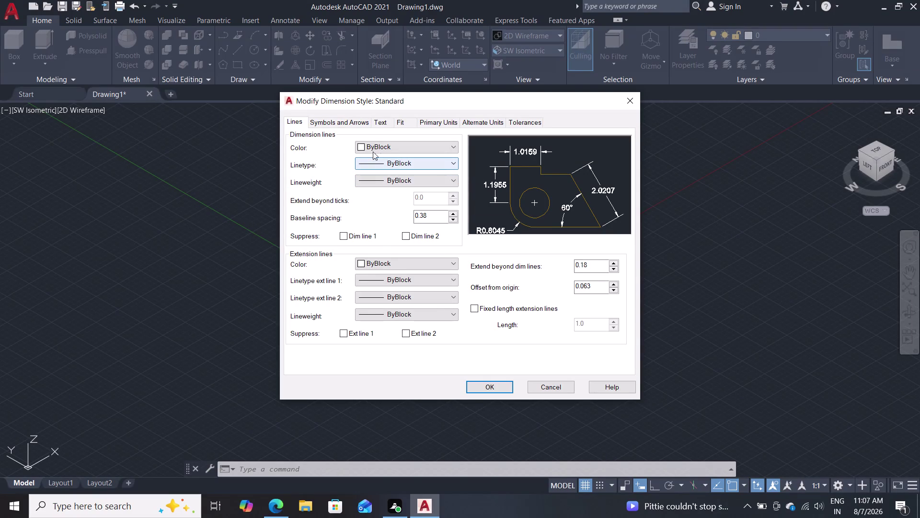
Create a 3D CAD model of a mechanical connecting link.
Suppress both extension lines and set the arrow size to 3.0.
click(346, 331)
click(408, 333)
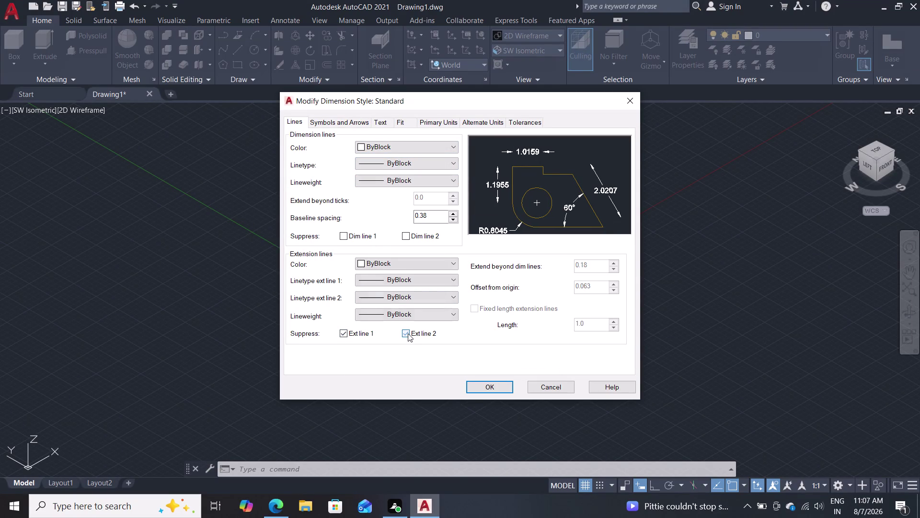
click(351, 126)
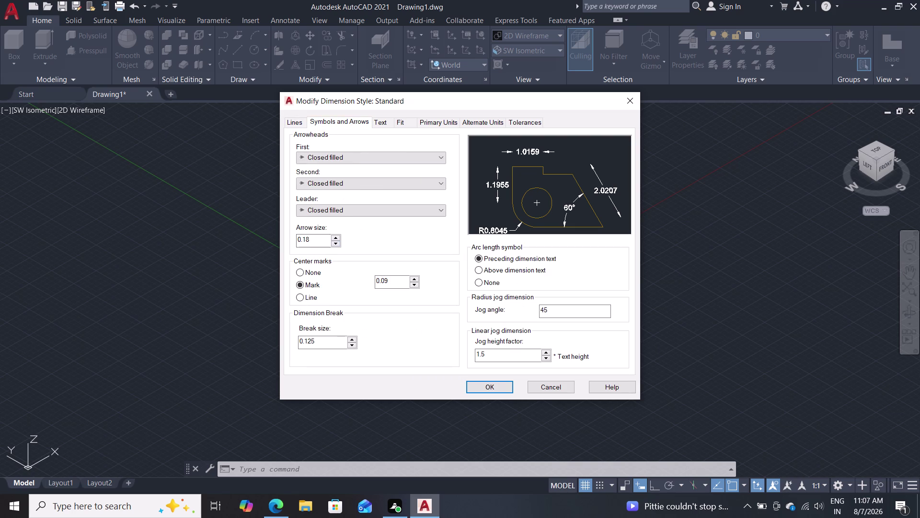
drag(319, 239, 261, 249)
click(260, 248)
key(3)
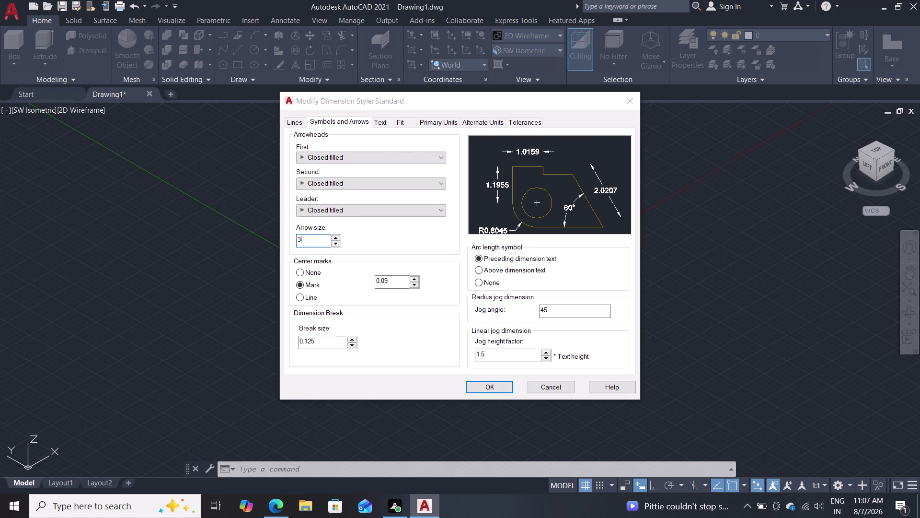
key(Return)
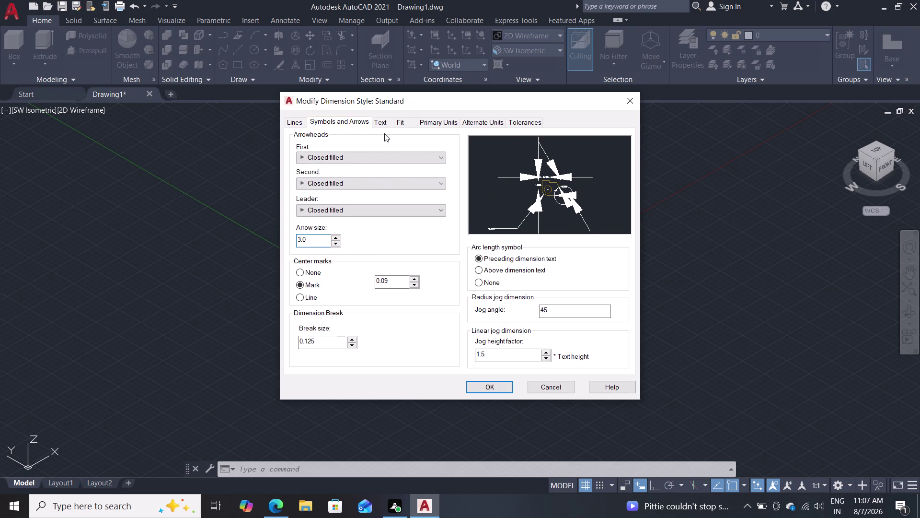
Set the dimension text height to 3.0.
click(388, 126)
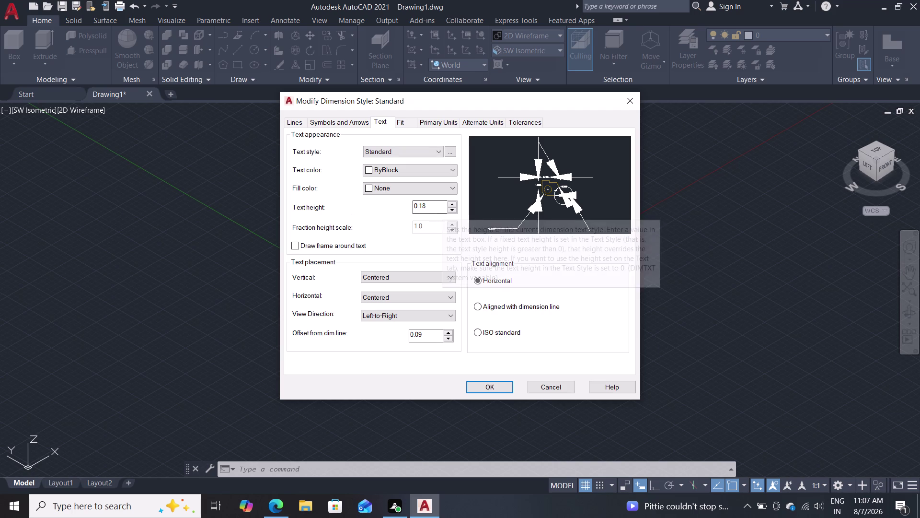
drag(443, 207, 317, 204)
key(3)
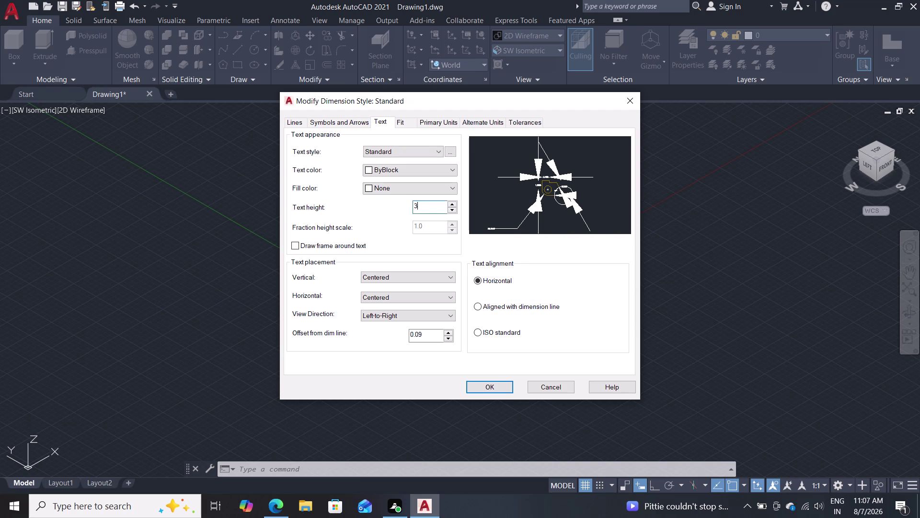
key(Return)
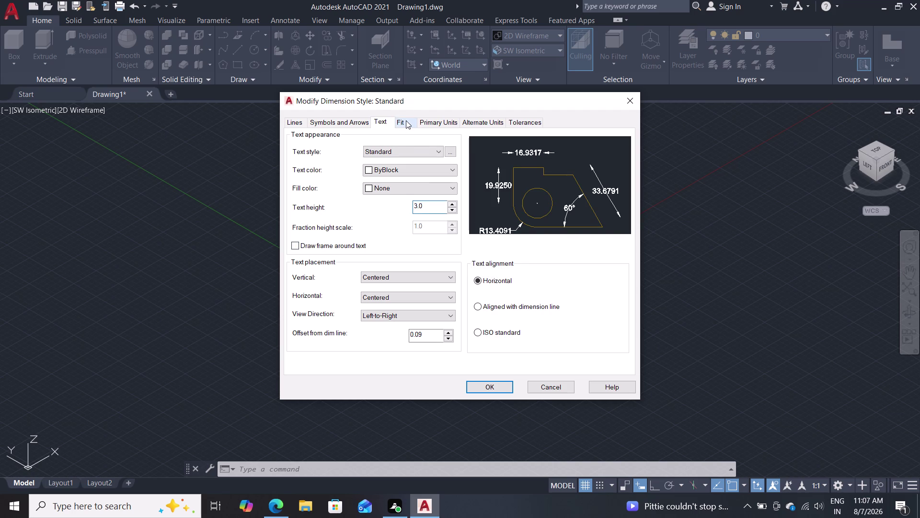
Suppress trailing zeros in linear dimensions, accept the style changes and close the manager.
double_click(406, 120)
click(449, 124)
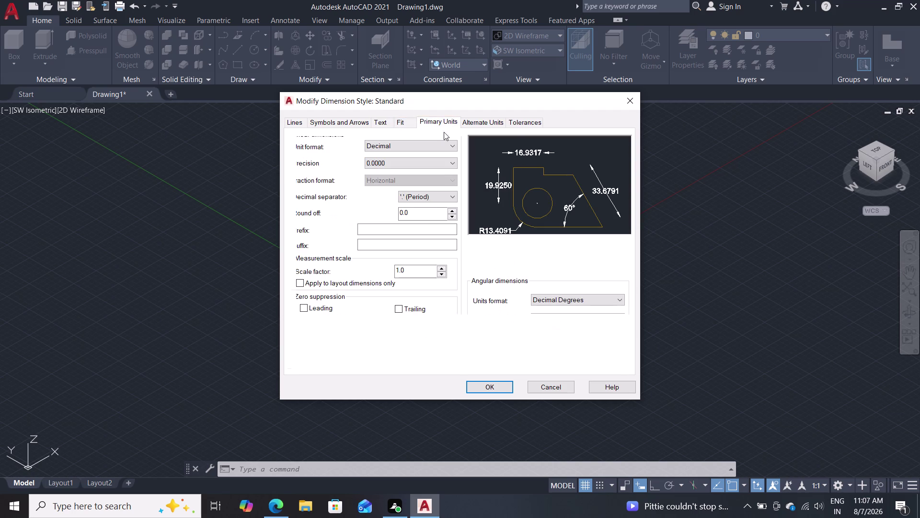
click(401, 305)
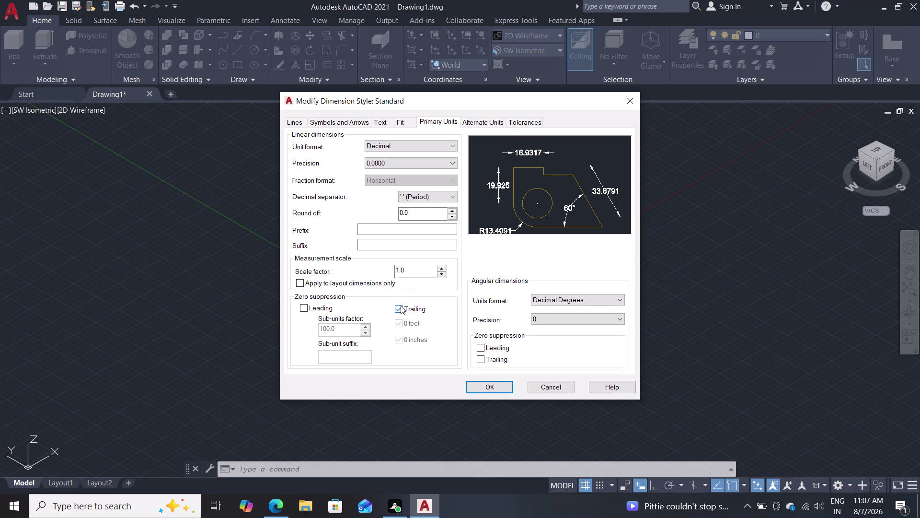
double_click(498, 383)
click(597, 191)
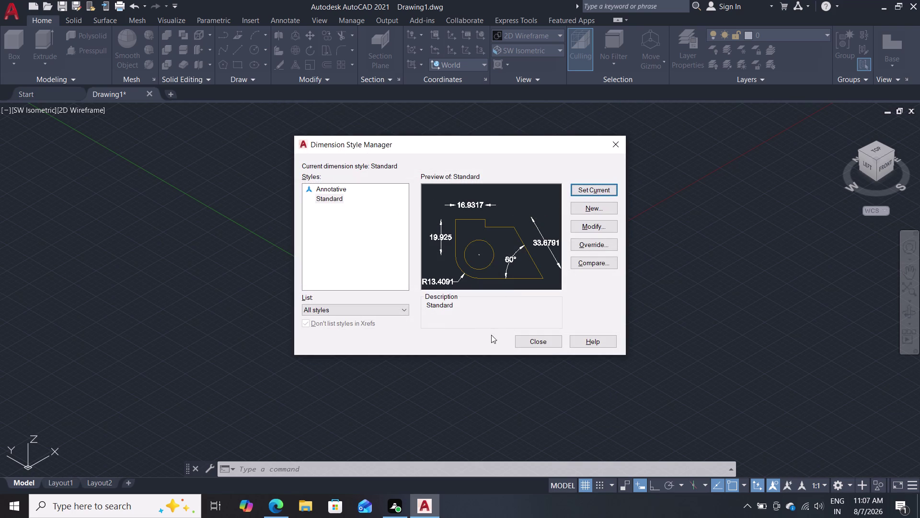
click(531, 343)
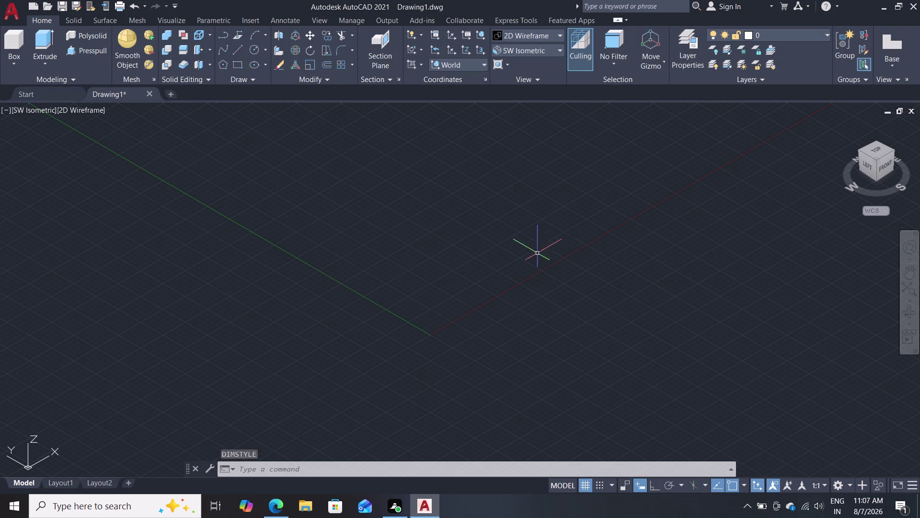
Start a circle, cancel it after picking a centre, and open the preset views list.
scroll(down, 3)
scroll(up, 3)
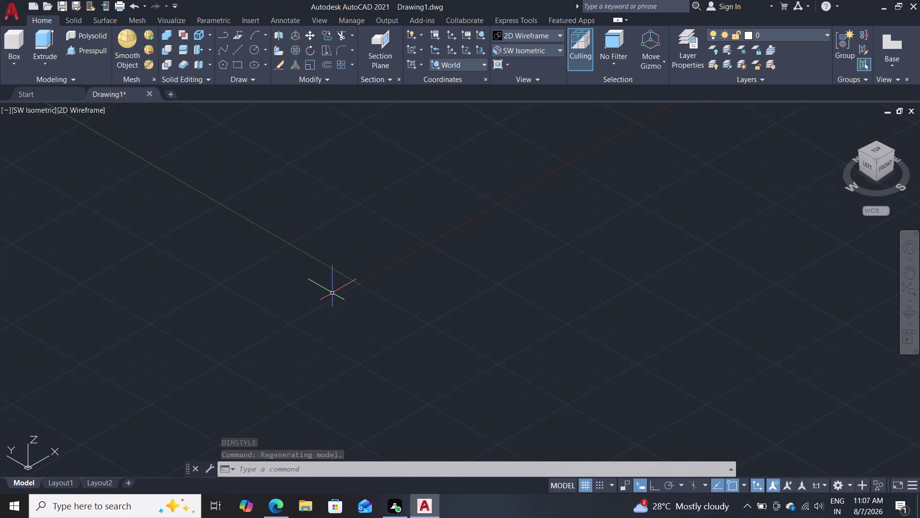
scroll(down, 3)
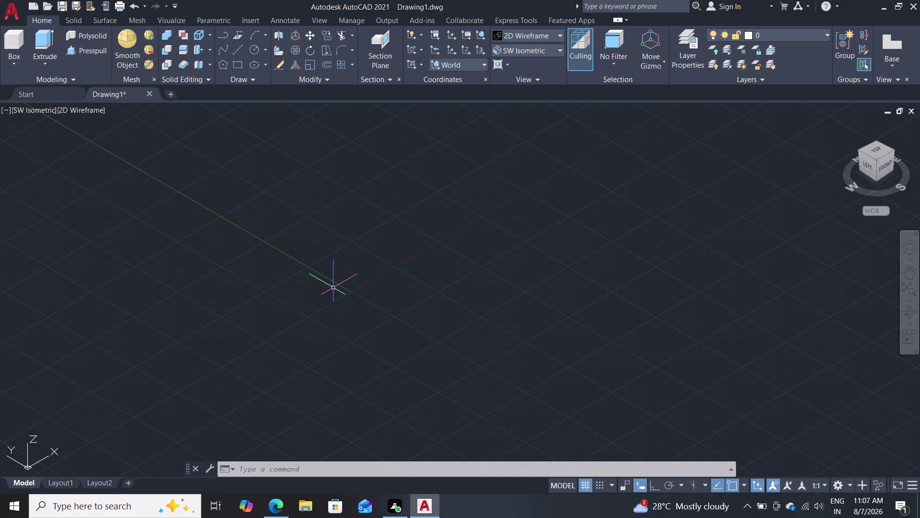
key(c)
key(Return)
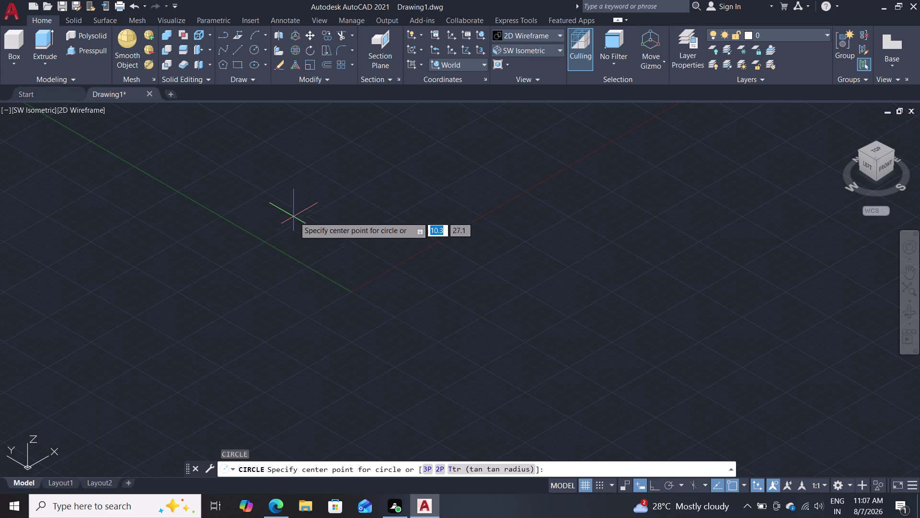
click(221, 261)
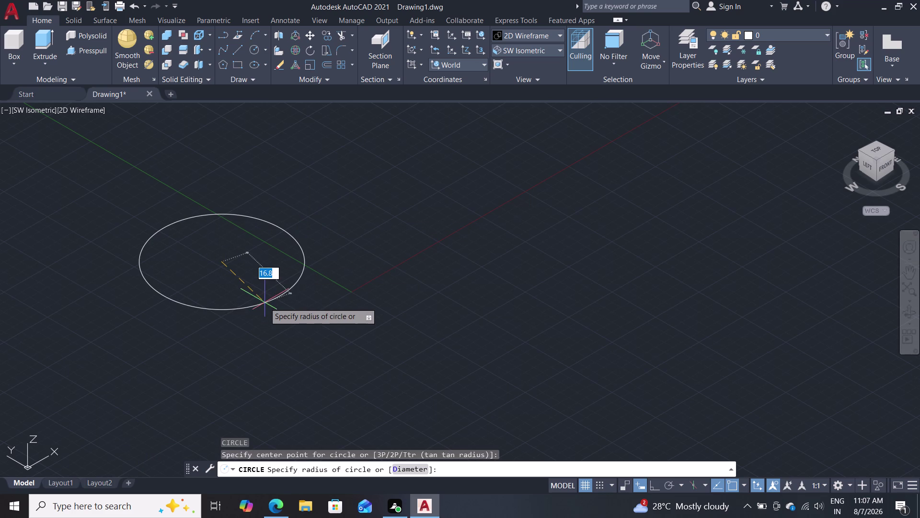
key(Escape)
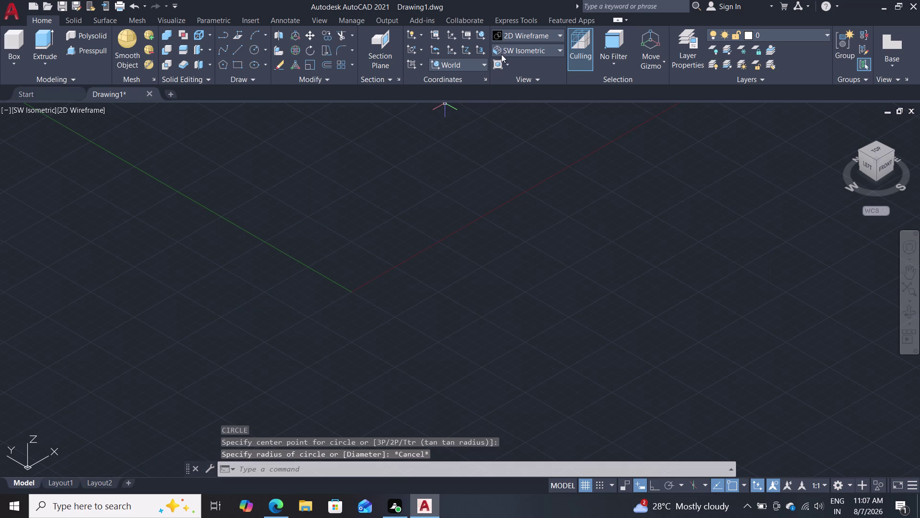
click(509, 49)
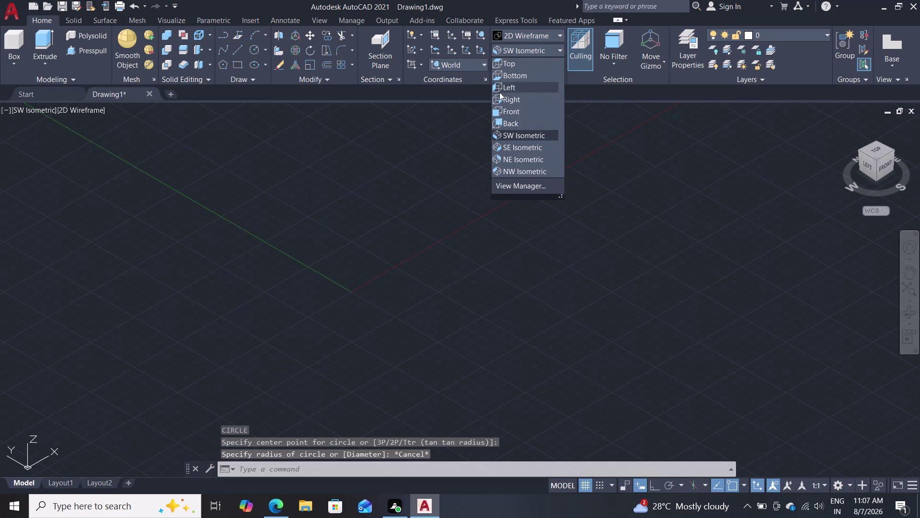
Switch to the Front view and draw a circle of diameter 16.
click(512, 110)
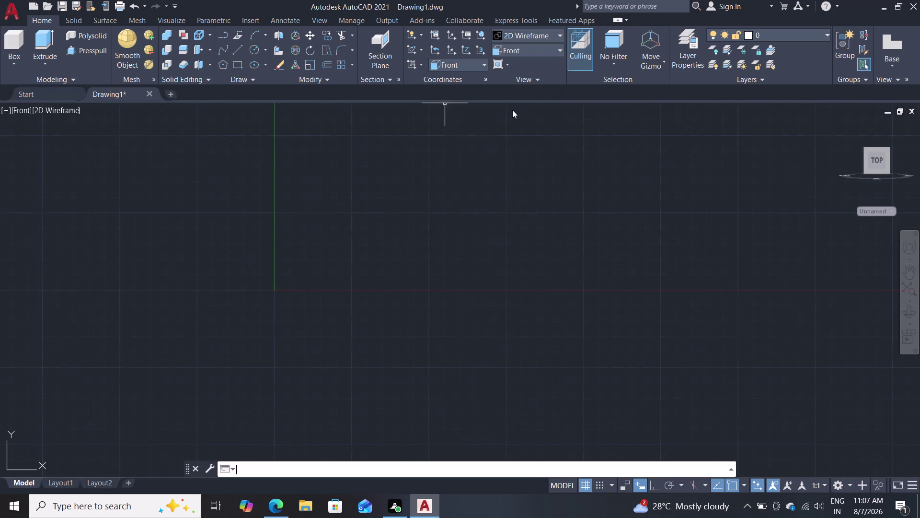
scroll(down, 3)
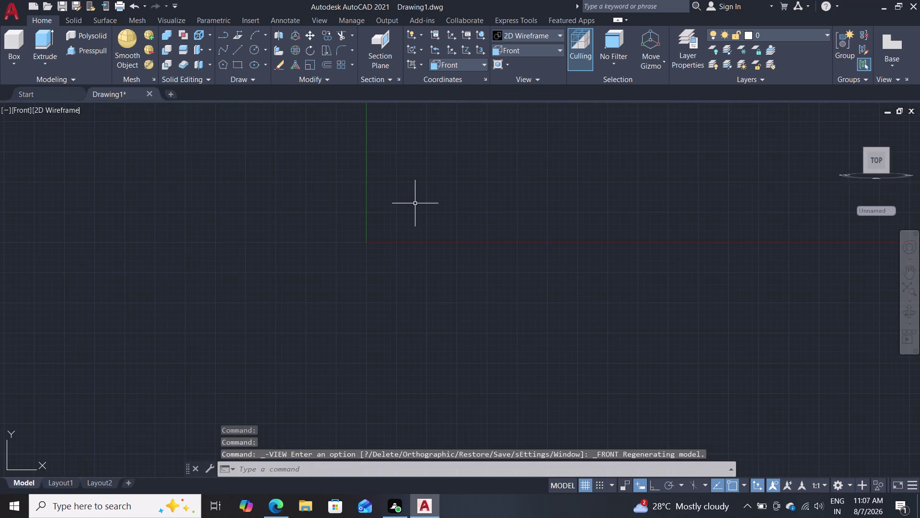
middle_drag(414, 202, 348, 272)
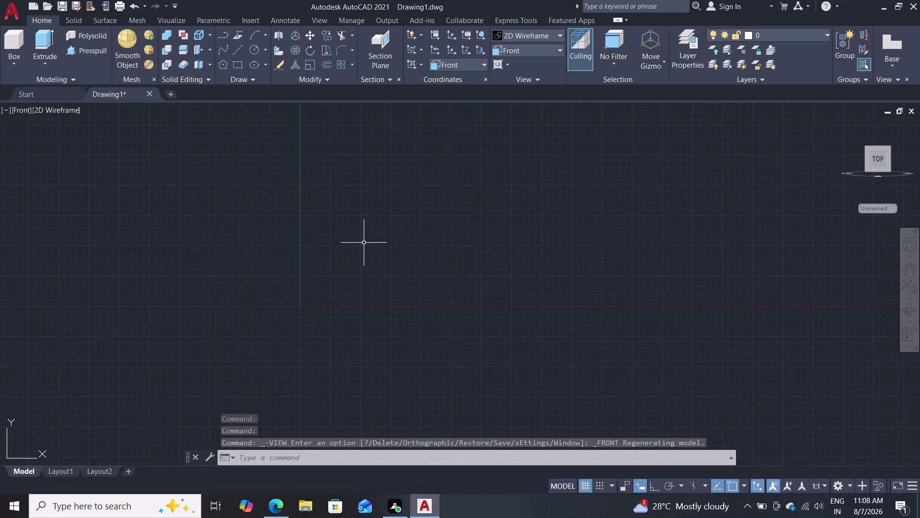
key(c)
key(Return)
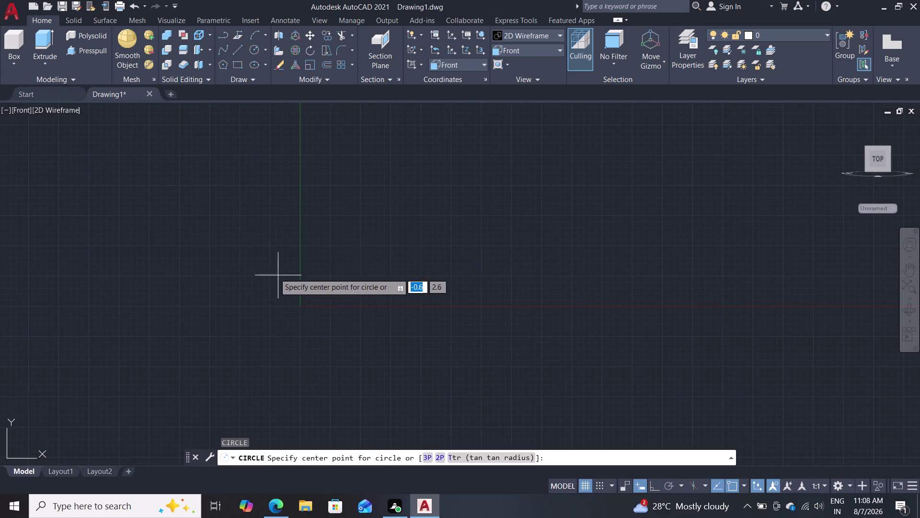
double_click(259, 240)
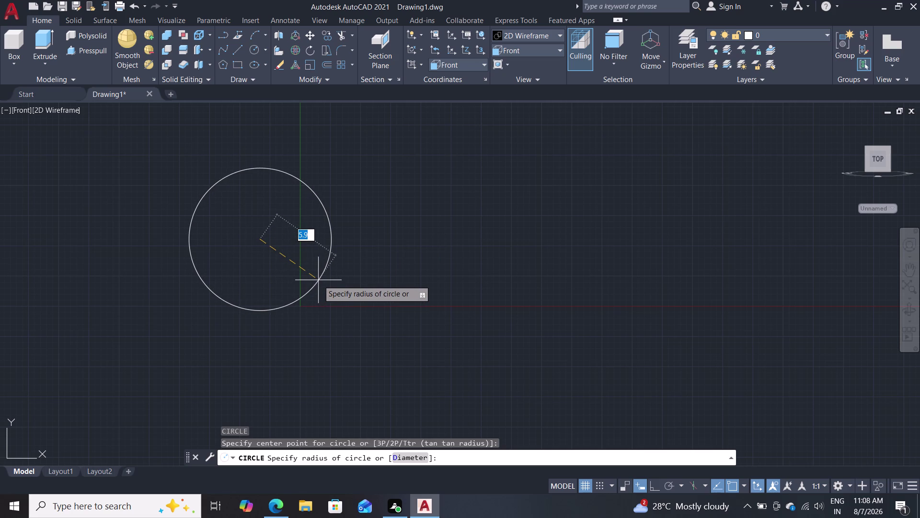
key(d)
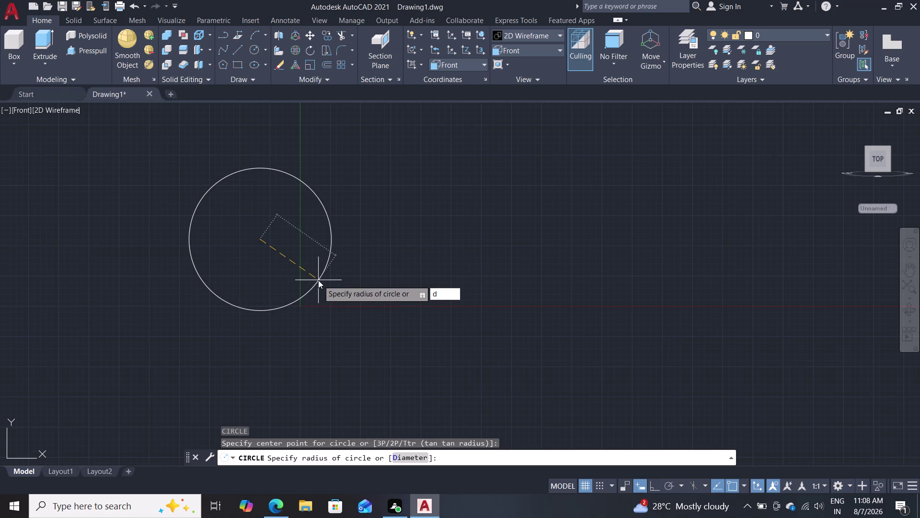
key(Return)
text(1)
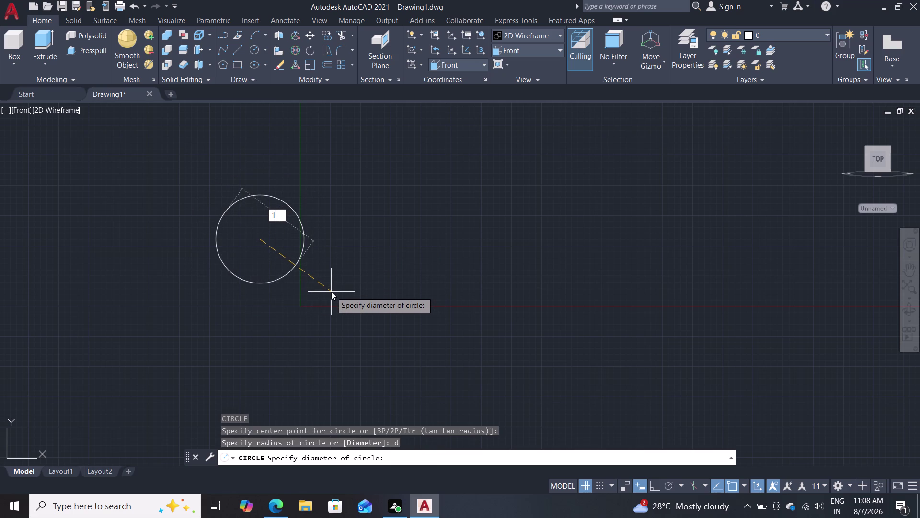
text(6)
key(Return)
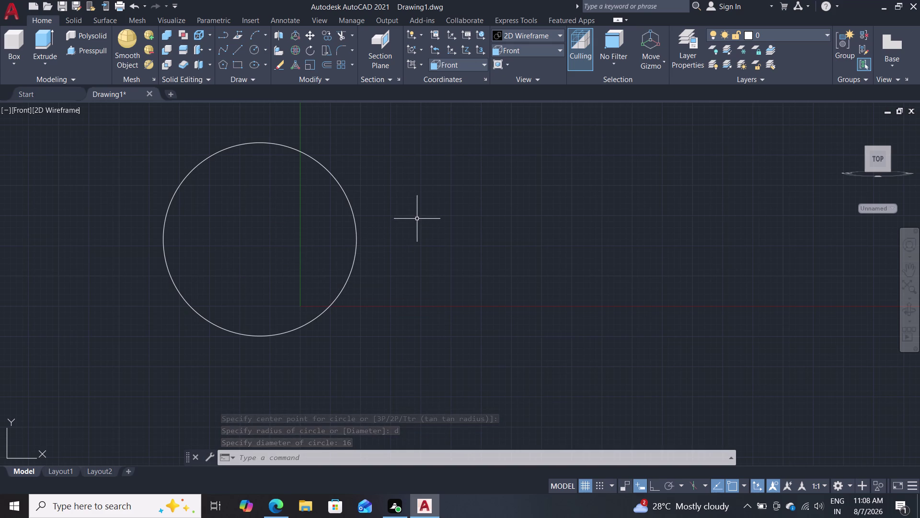
Orbit around the circle, then restore the Front preset view.
middle_drag(422, 216, 421, 237)
scroll(up, 3)
middle_drag(420, 241, 293, 333)
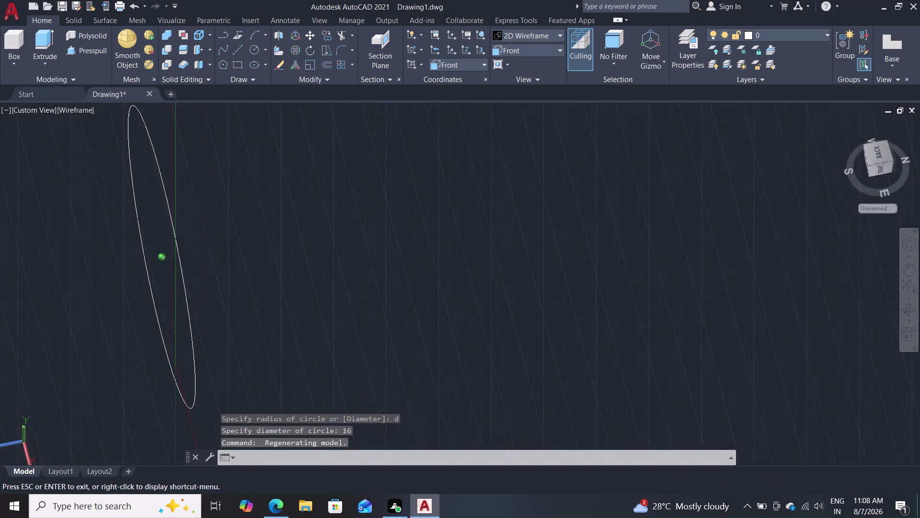
middle_drag(294, 332, 403, 244)
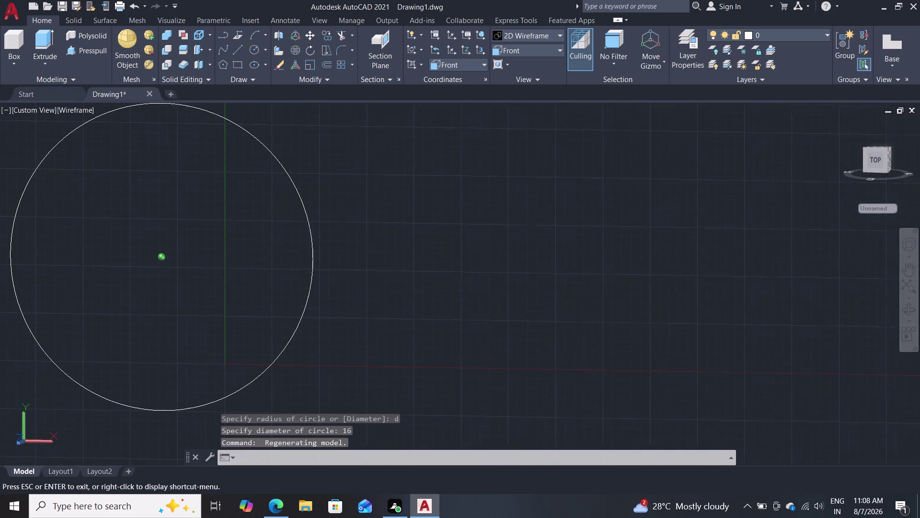
middle_drag(402, 244, 415, 237)
scroll(down, 3)
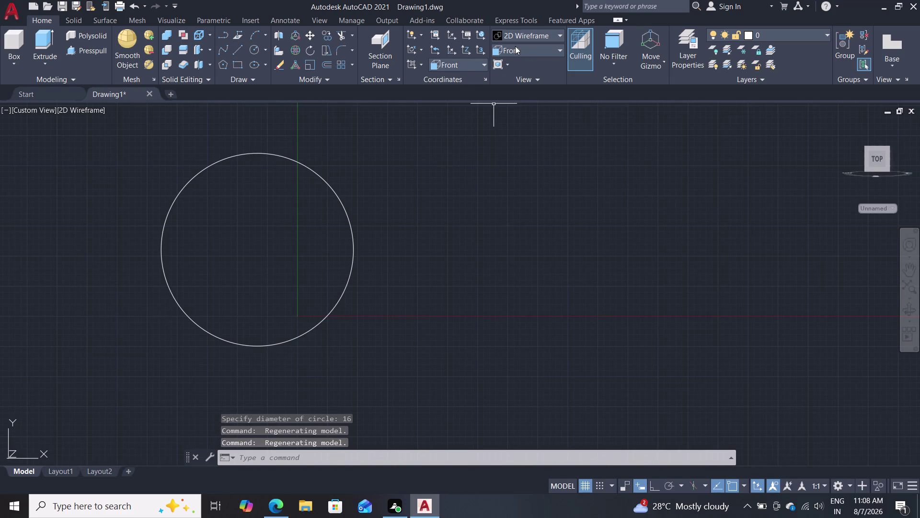
click(515, 46)
click(509, 113)
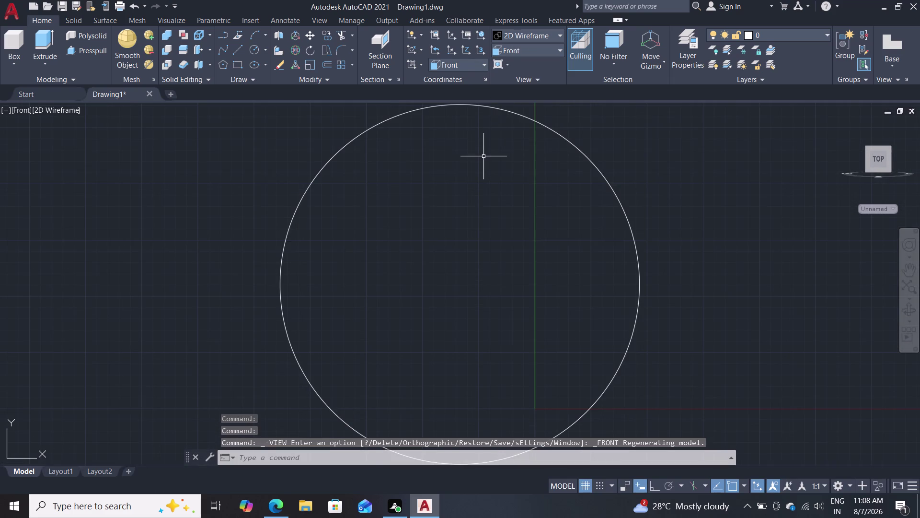
scroll(down, 3)
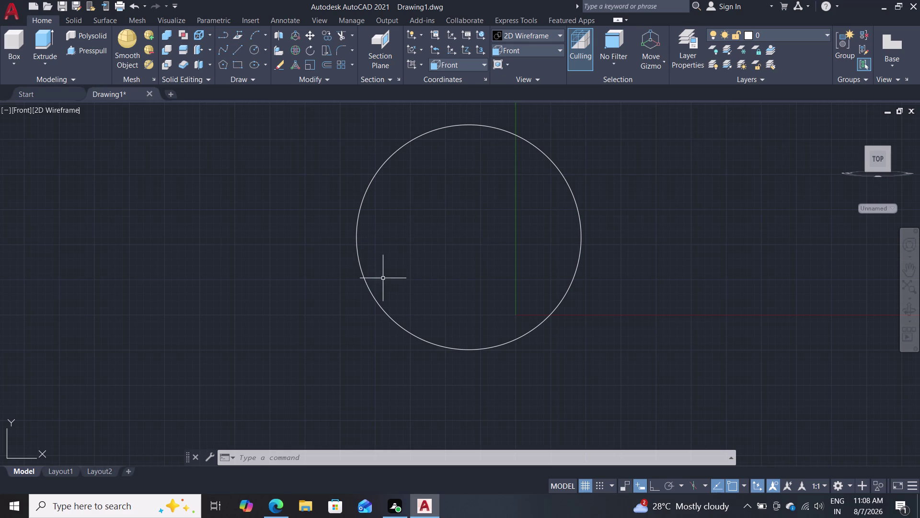
Draw a radius 20 circle centred on the existing 16-diameter circle.
key(c)
key(Return)
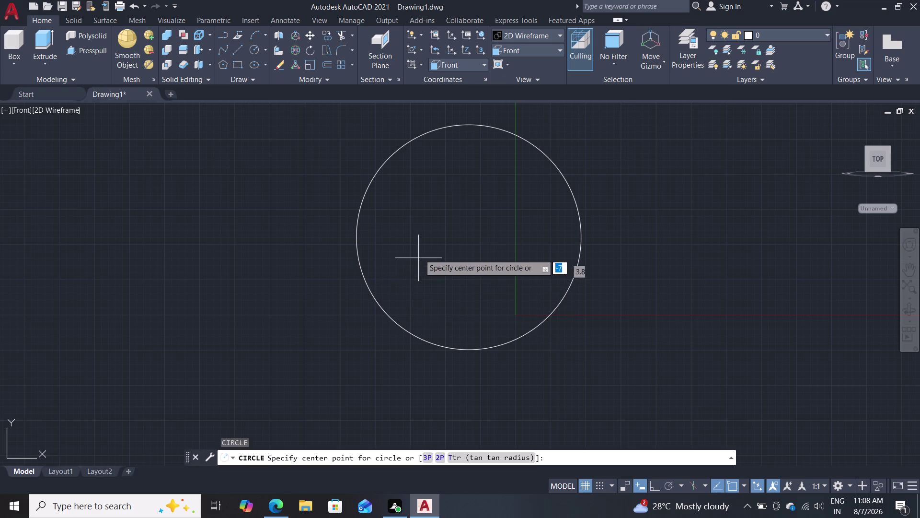
click(471, 236)
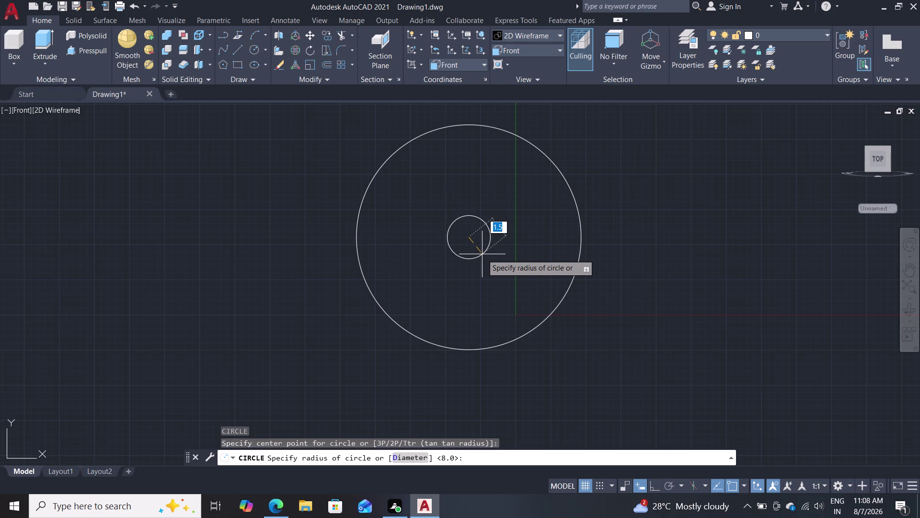
key(2)
key(0)
key(Return)
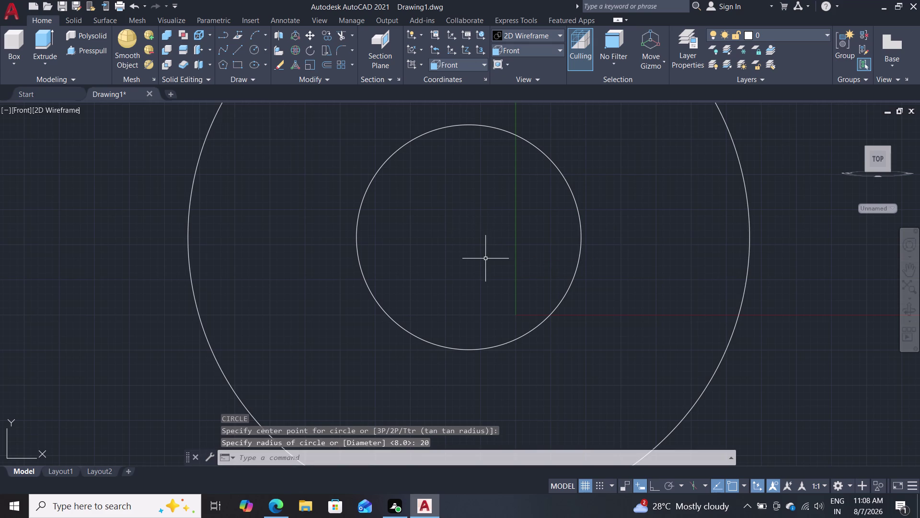
scroll(down, 3)
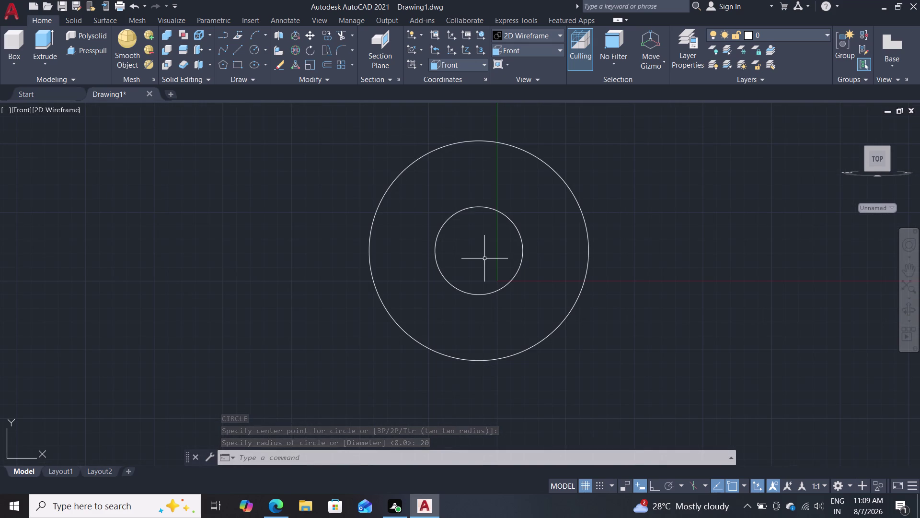
With Ortho on, draw lines from the centre down to the outer circle, then 180 right.
key(l)
key(Return)
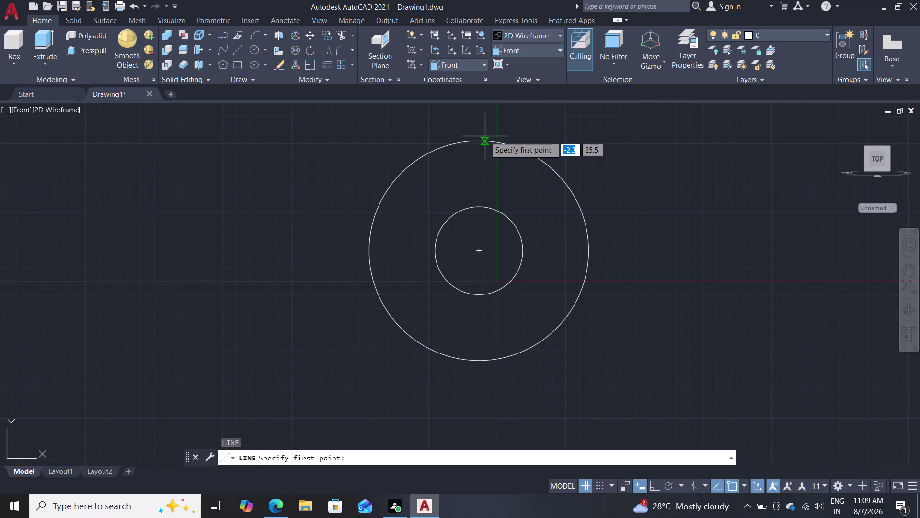
click(479, 251)
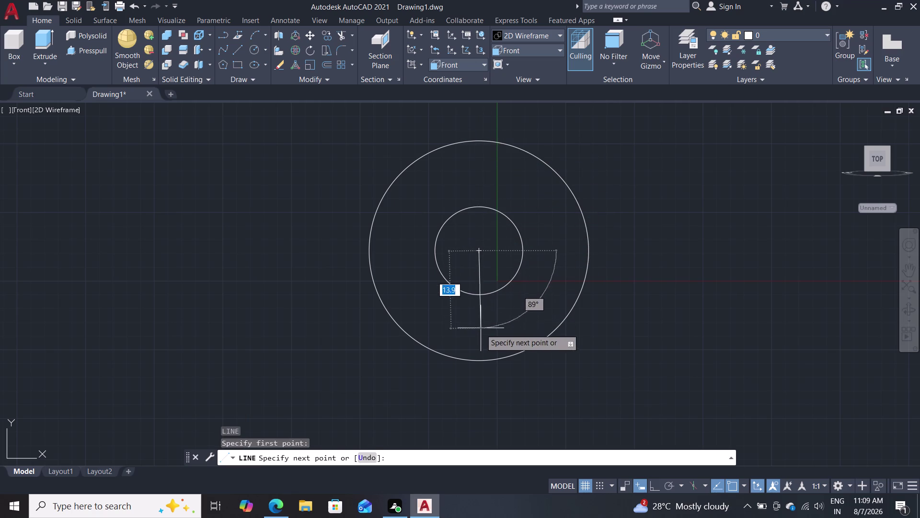
key(F8)
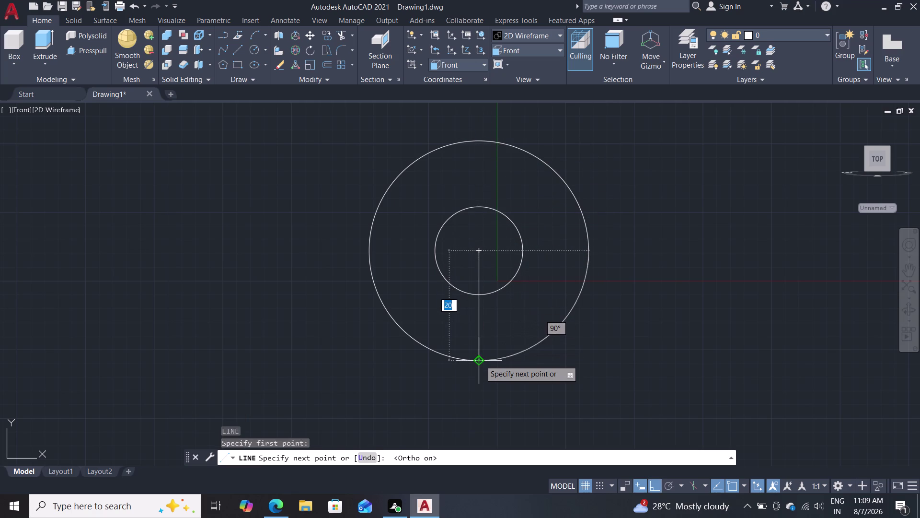
click(480, 360)
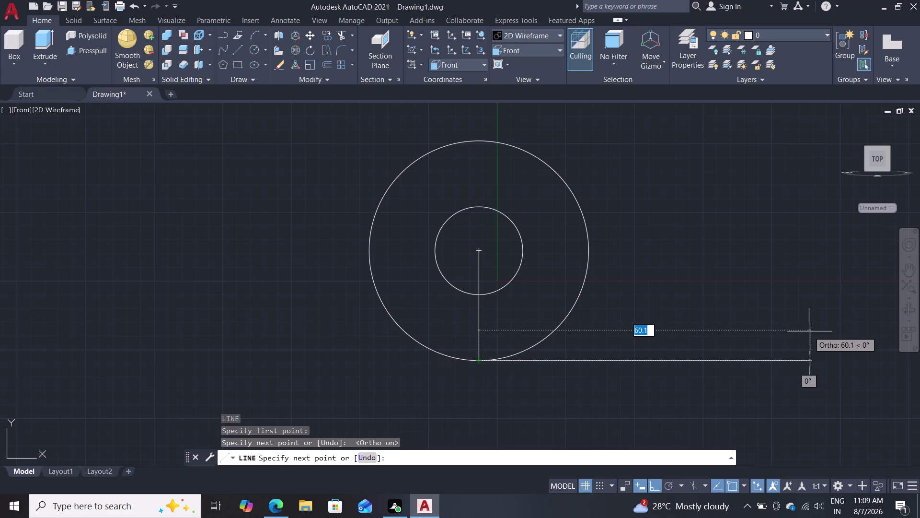
text(180)
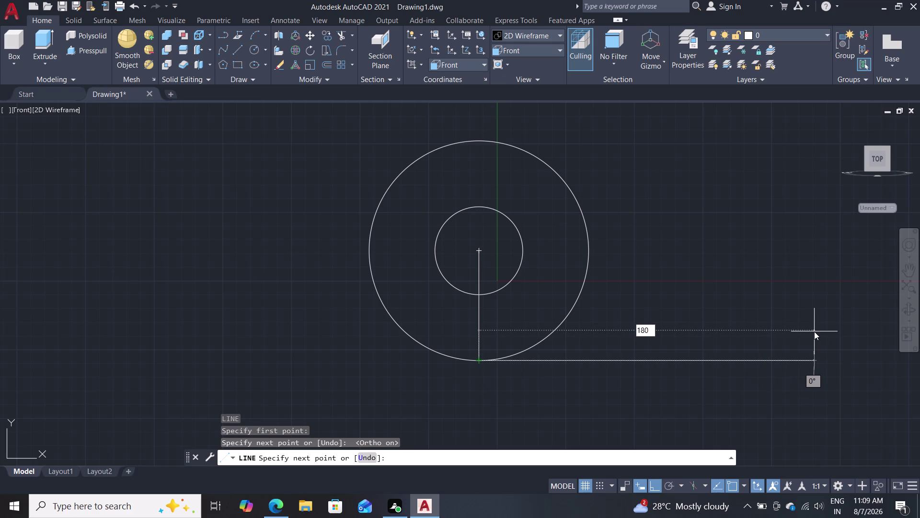
key(Return)
key(Escape)
scroll(down, 3)
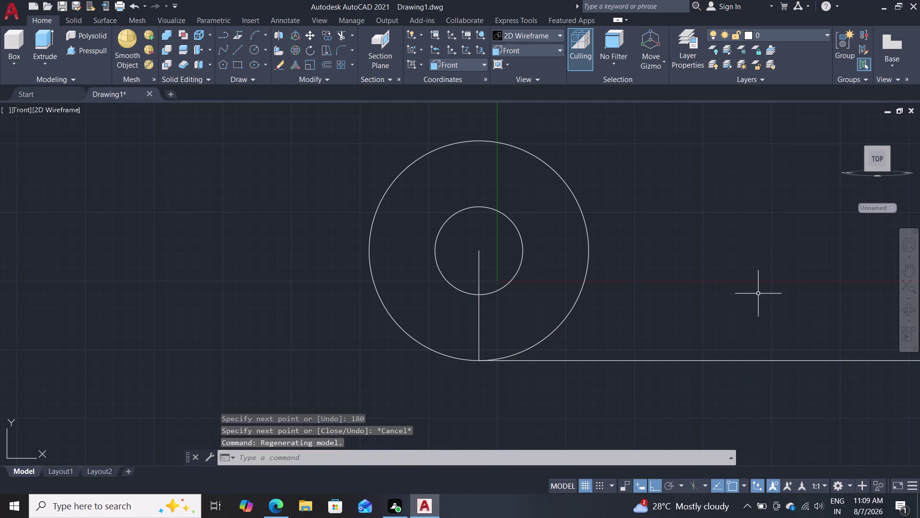
scroll(down, 3)
middle_drag(761, 289, 488, 279)
middle_drag(488, 279, 474, 278)
middle_click(474, 279)
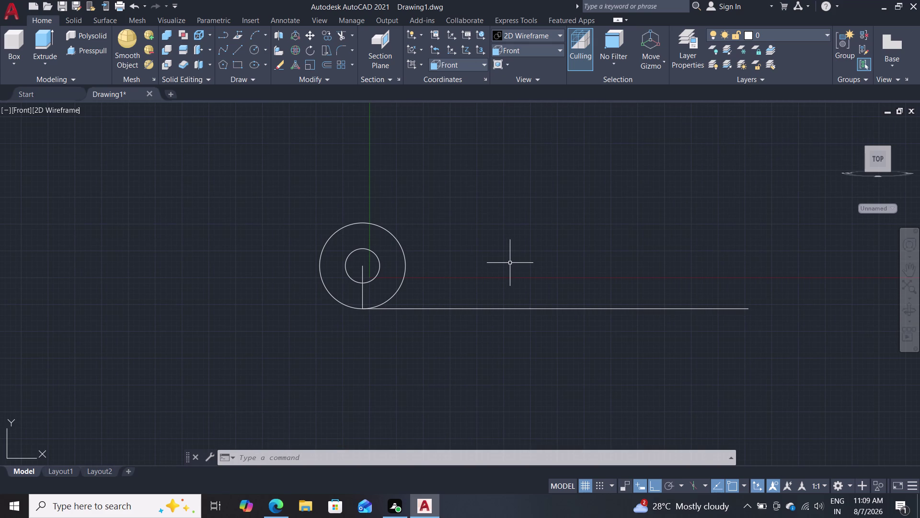
Erase the vertical line inside the circles.
click(362, 290)
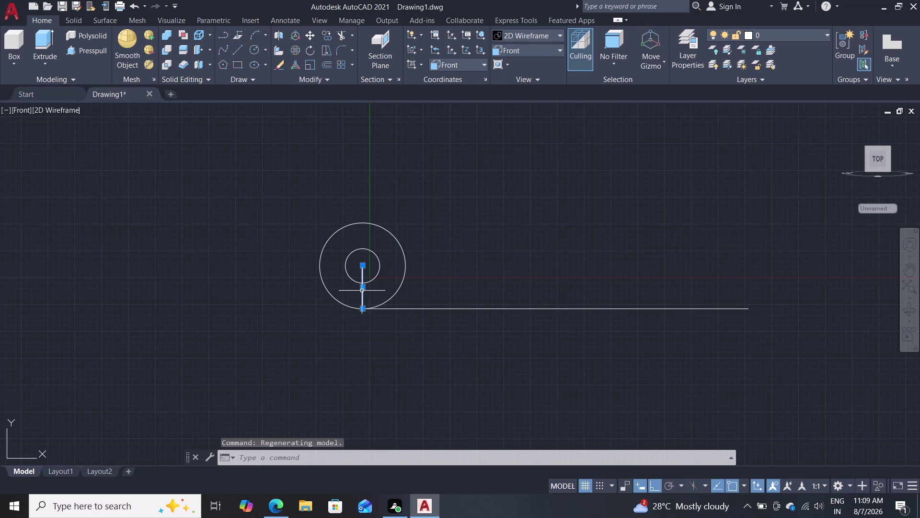
key(Delete)
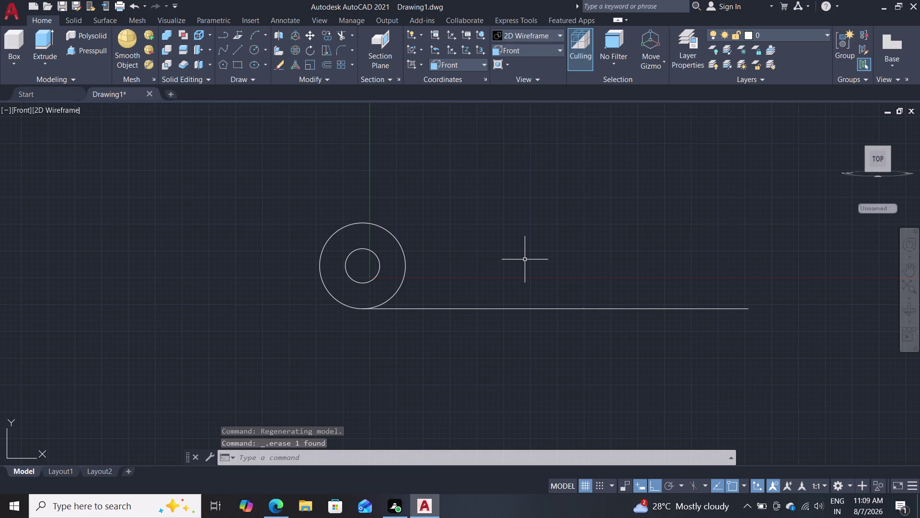
scroll(down, 3)
scroll(up, 3)
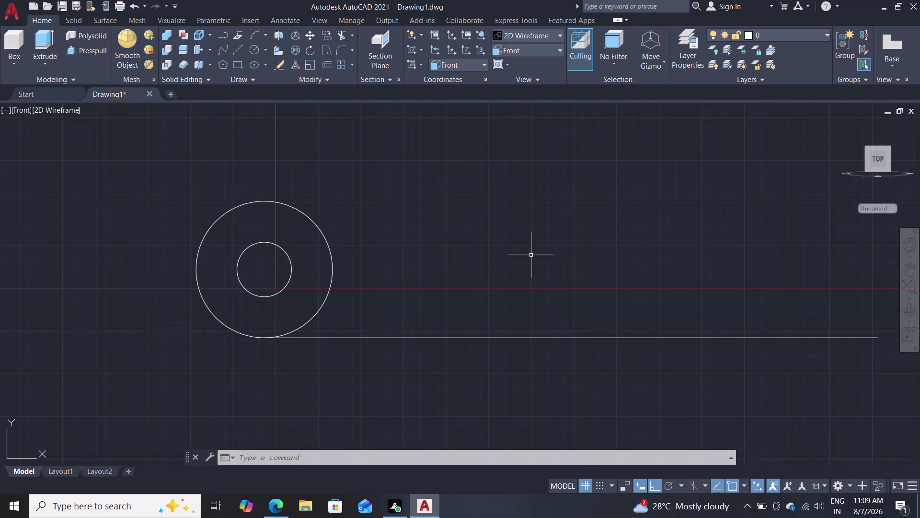
Switch to the SW Isometric view.
double_click(549, 46)
click(557, 50)
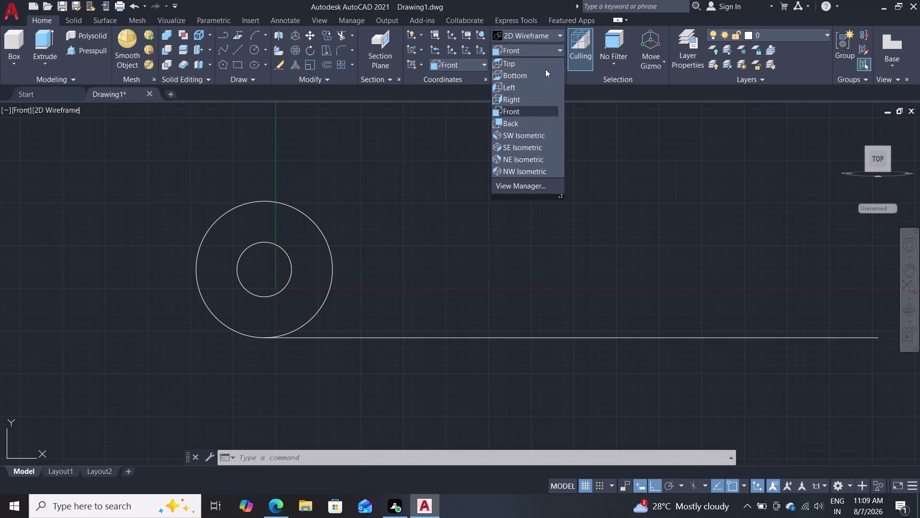
click(535, 136)
scroll(down, 3)
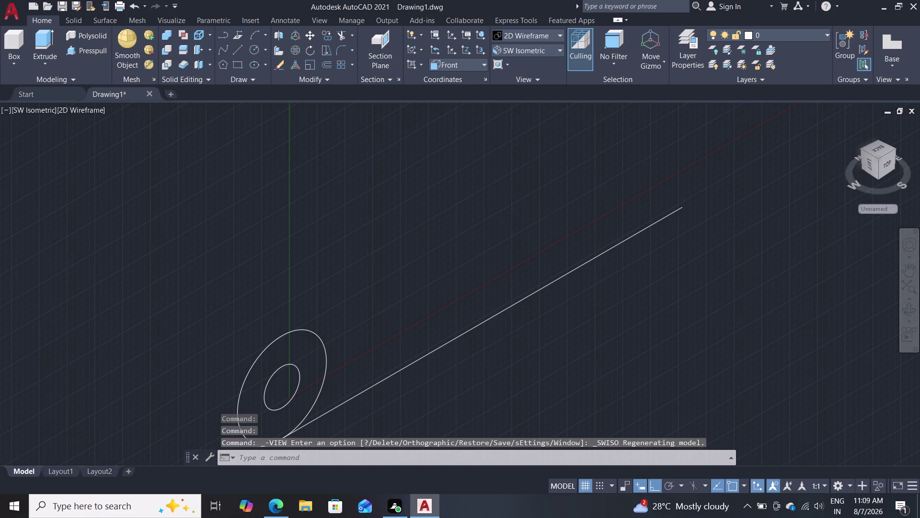
scroll(up, 3)
middle_drag(495, 222, 486, 160)
scroll(up, 3)
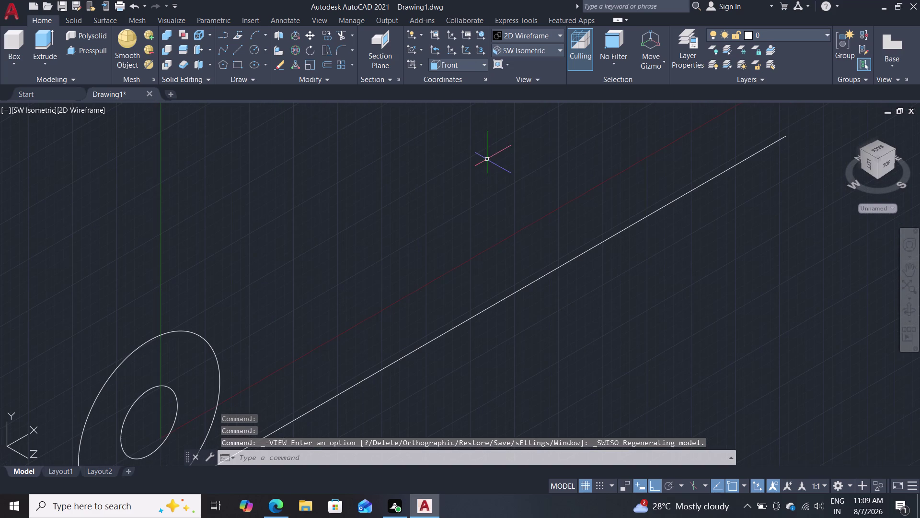
scroll(down, 3)
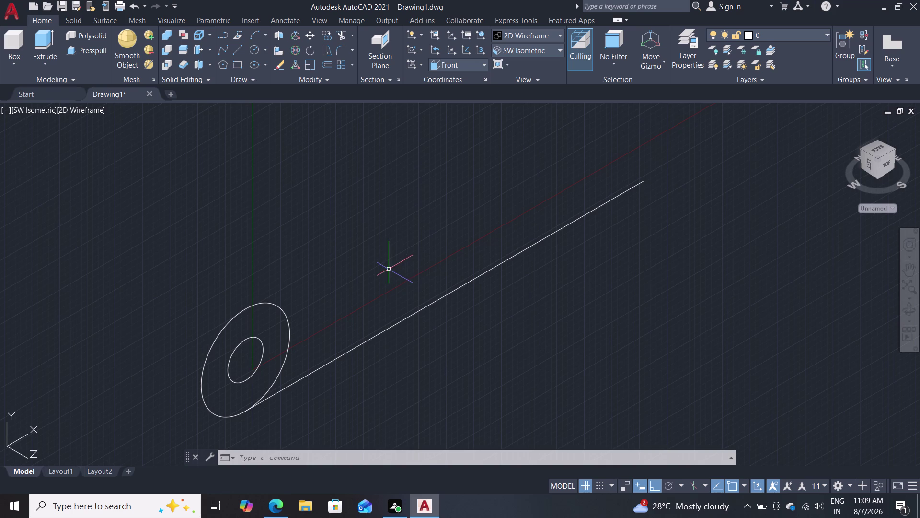
Draw a 52-long vertical line from the base line's end, continuing with a 117-long line.
key(l)
key(Return)
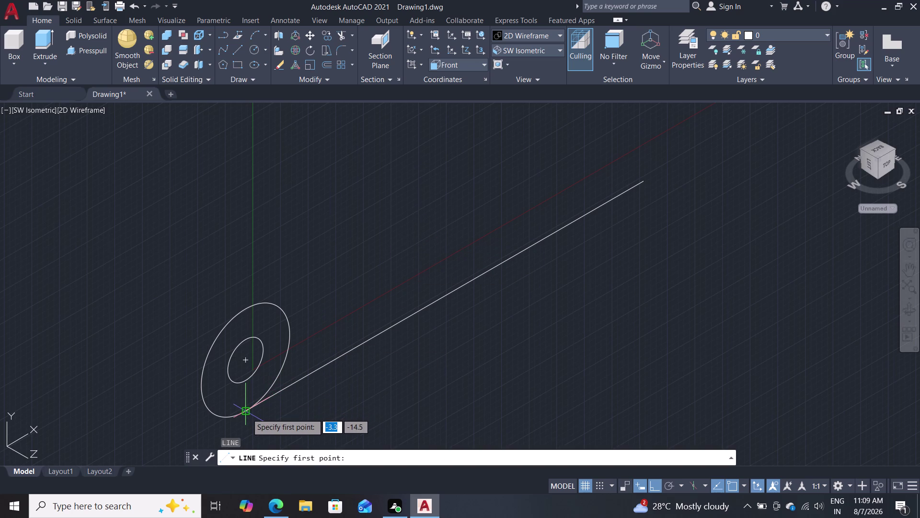
click(247, 413)
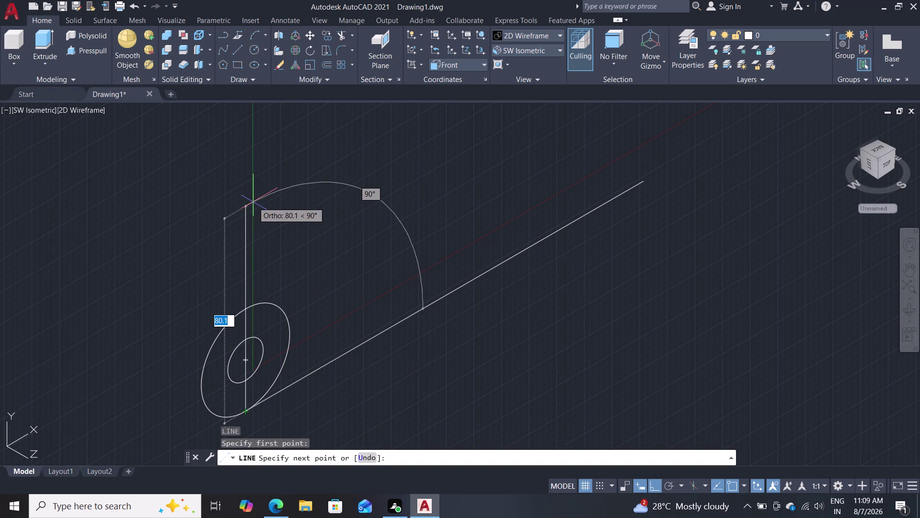
text(5)
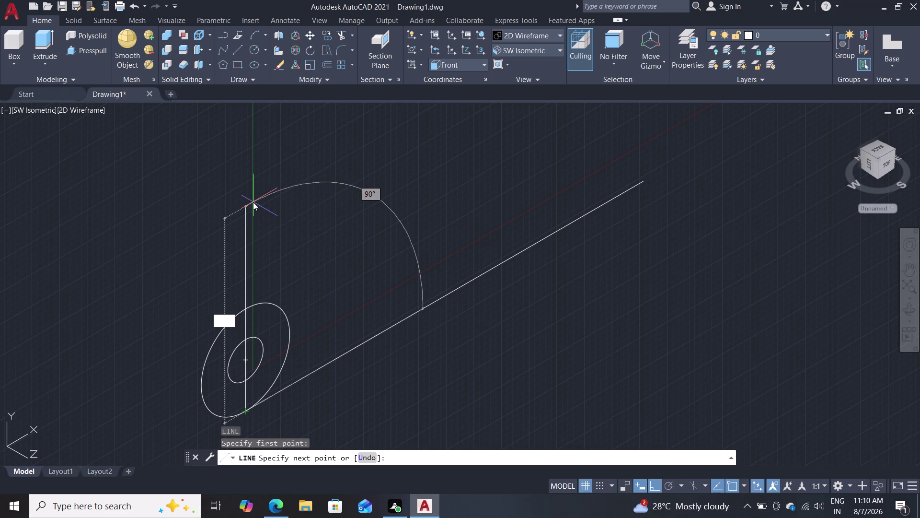
text(2)
key(Return)
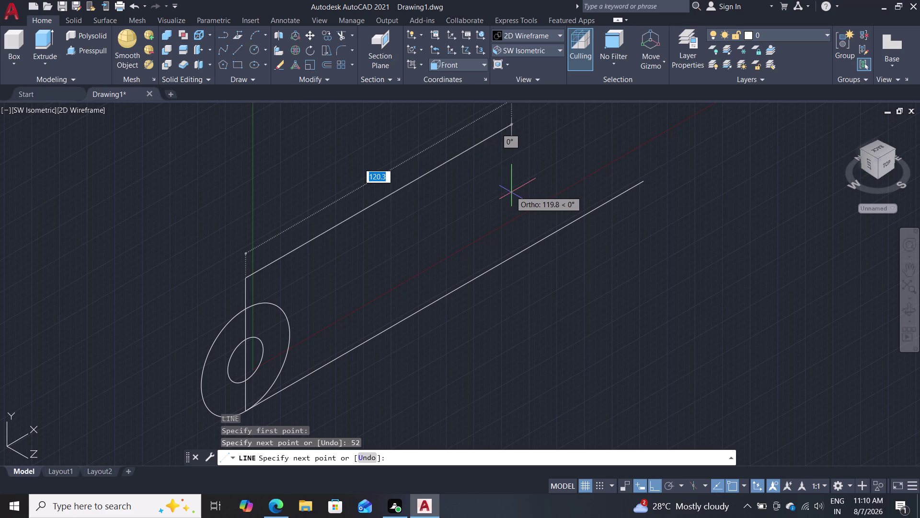
text(11)
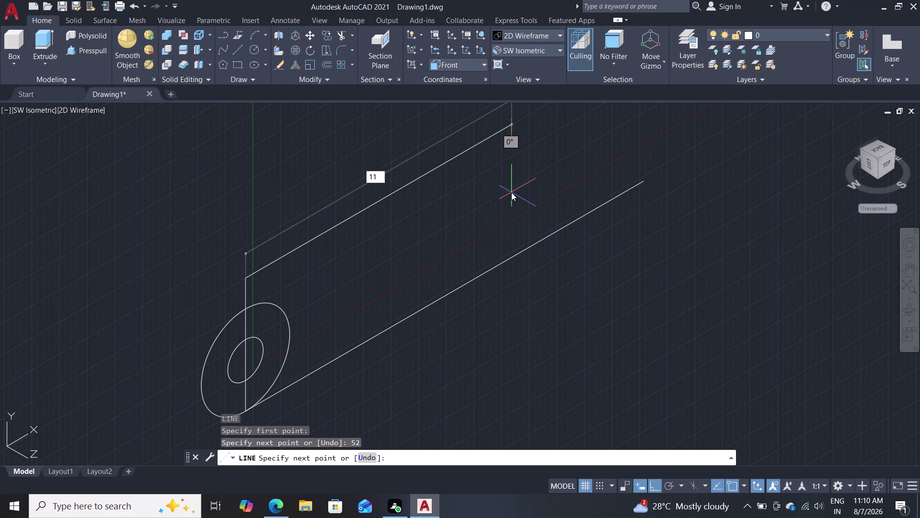
key(7)
key(Return)
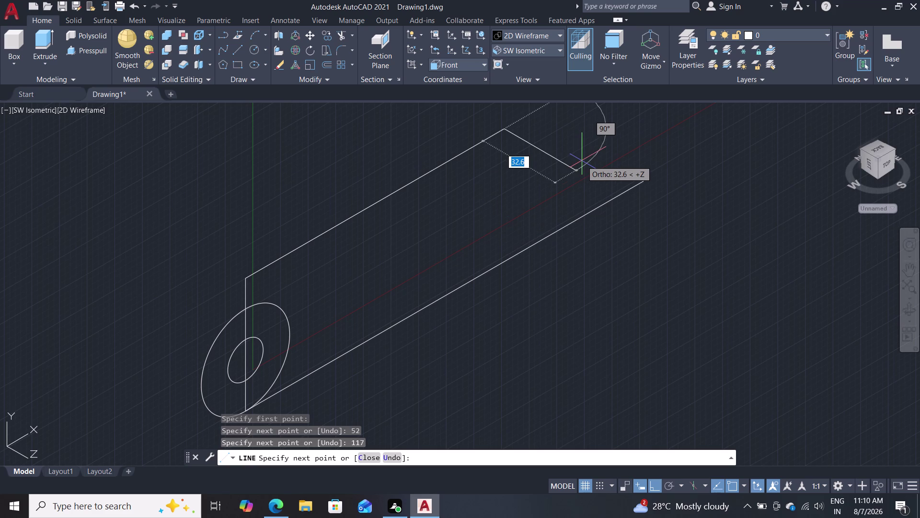
key(Escape)
Pan the view and select the vertical line at the circles.
scroll(down, 3)
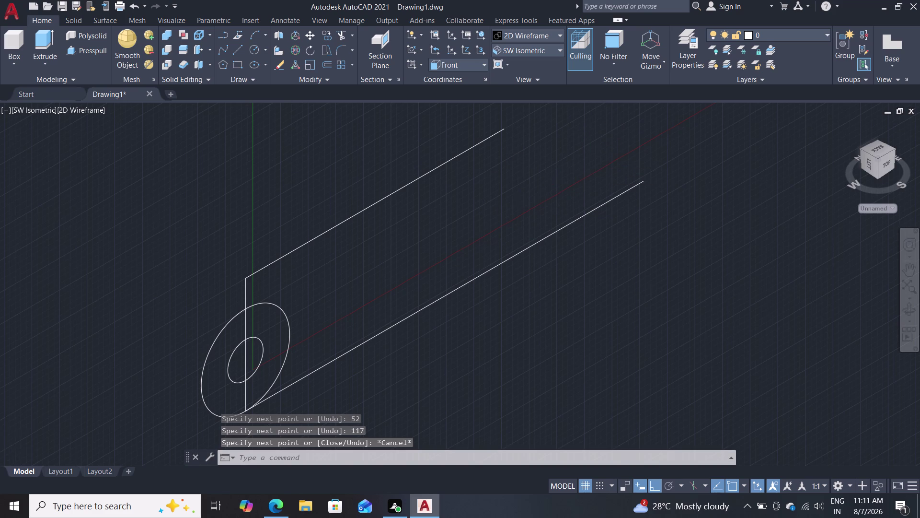
middle_drag(524, 198, 510, 206)
right_drag(524, 198, 510, 206)
right_click(510, 206)
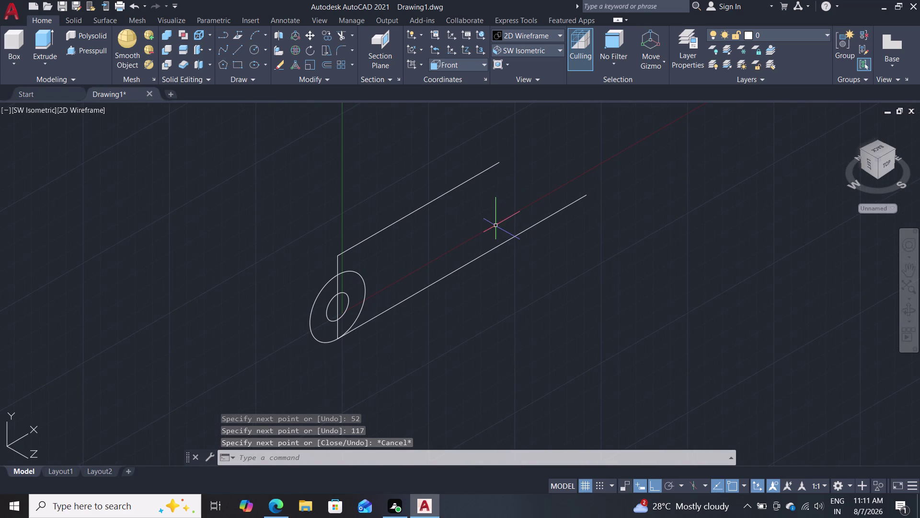
click(338, 263)
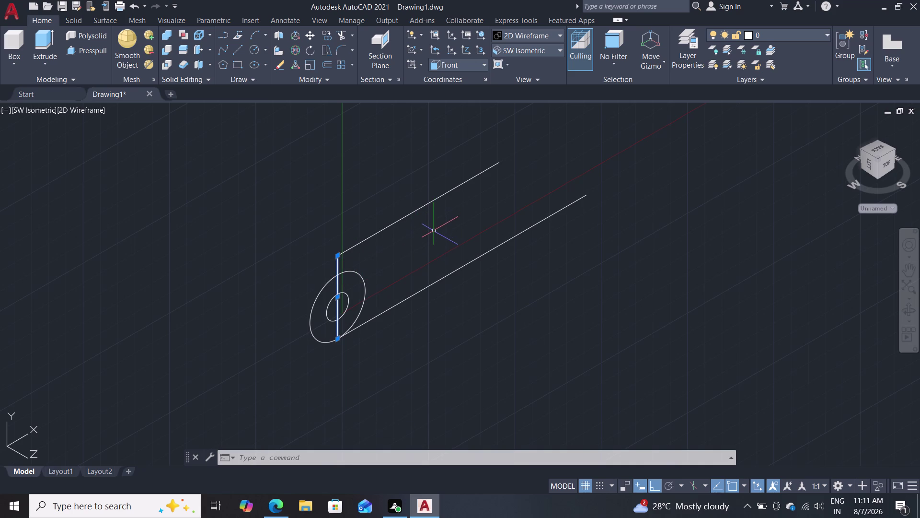
Delete the upper edge and draw a trial line, then undo both.
key(Delete)
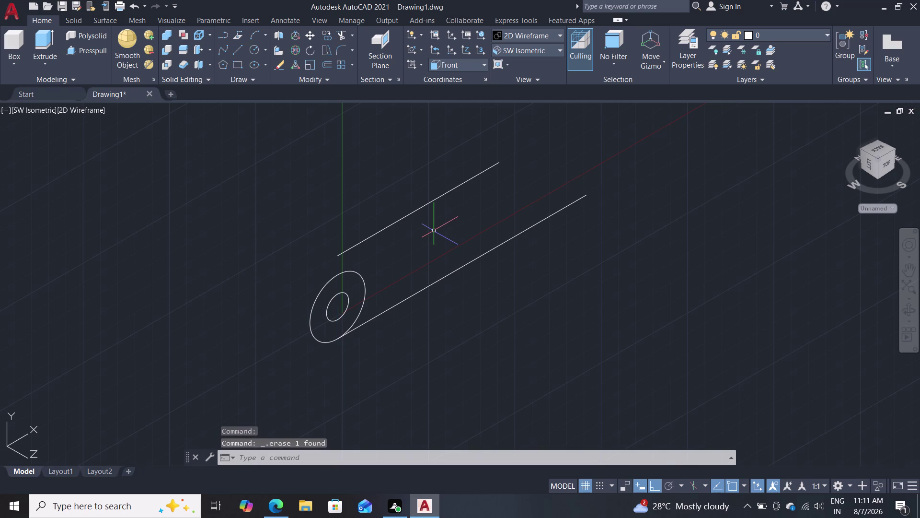
key(l)
key(Return)
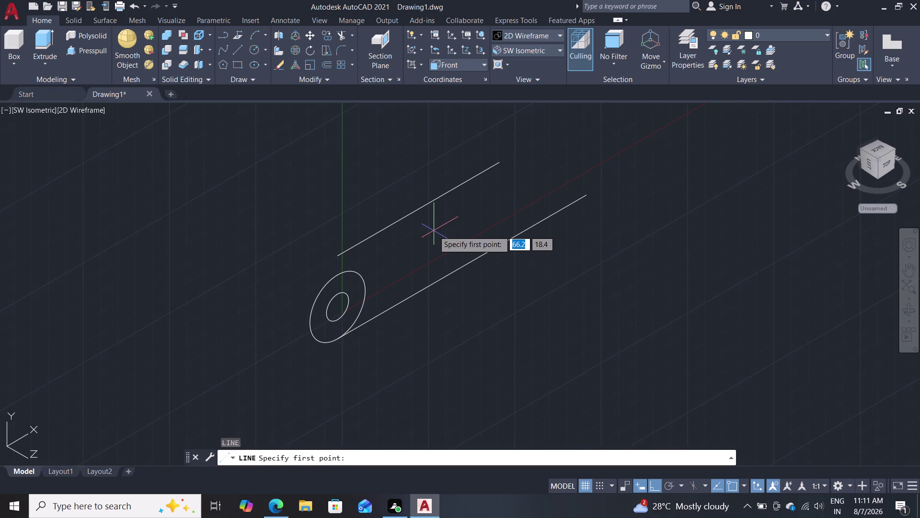
click(500, 160)
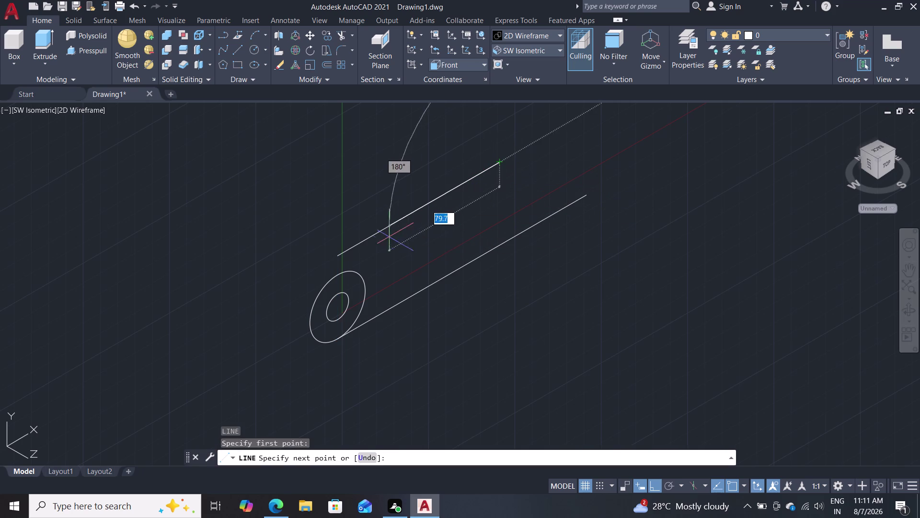
double_click(339, 270)
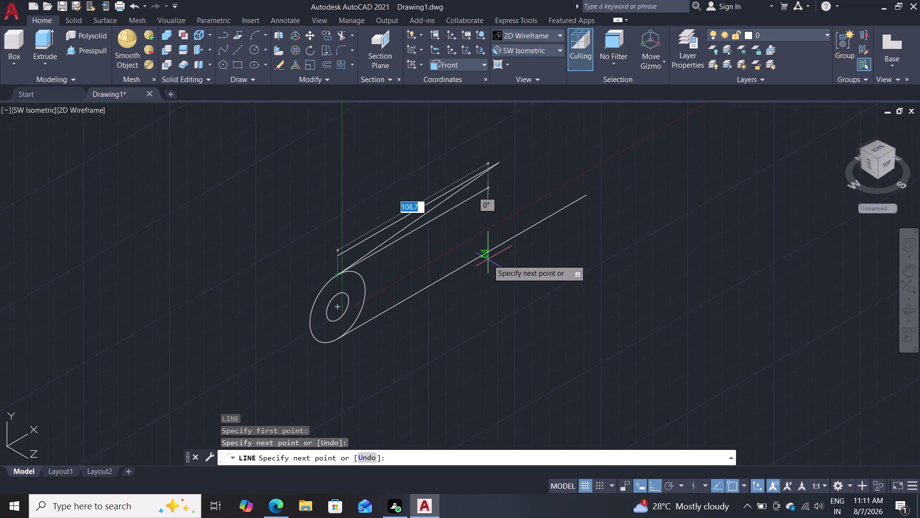
key(Escape)
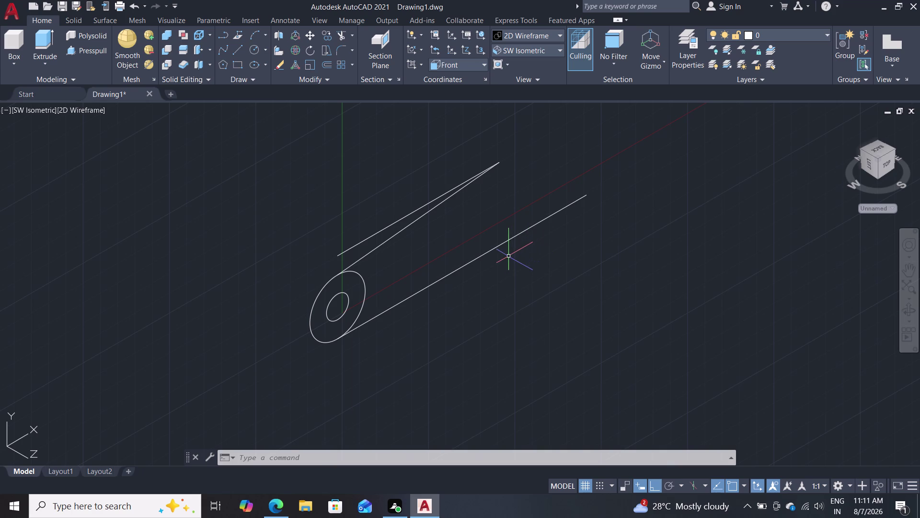
key(ctrl+z)
key(ctrl+z)
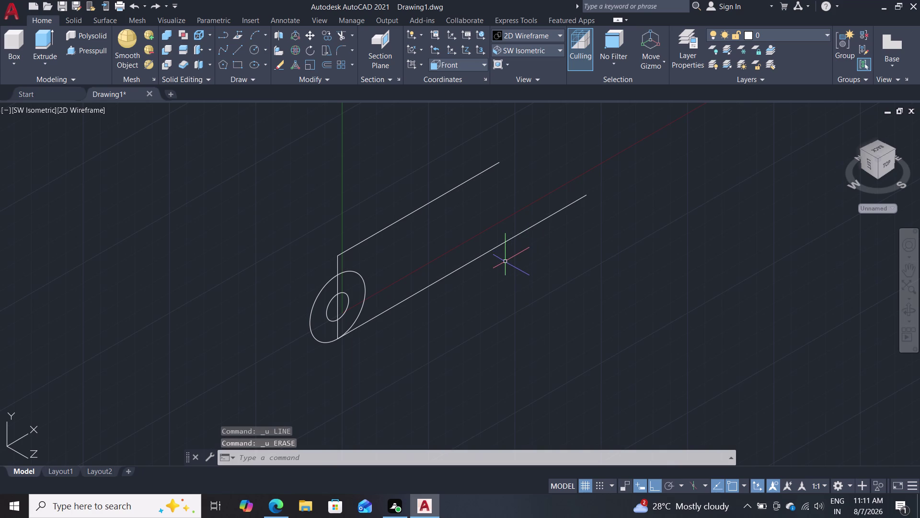
Draw a tapering line from the upper edge's far end to the ring's top.
key(l)
key(Return)
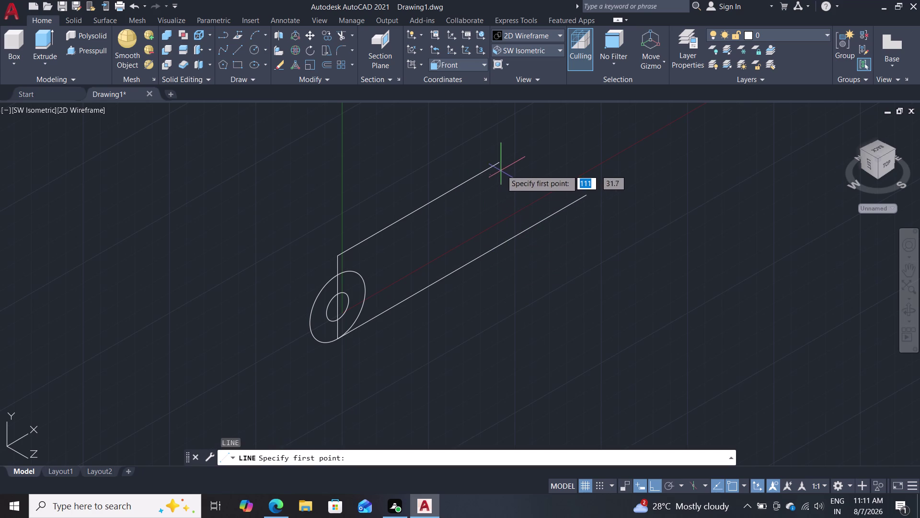
double_click(498, 165)
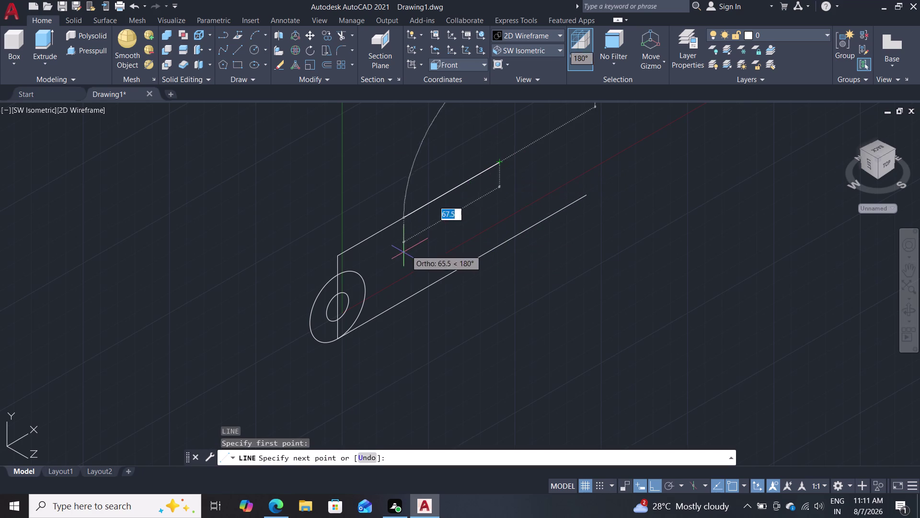
double_click(341, 275)
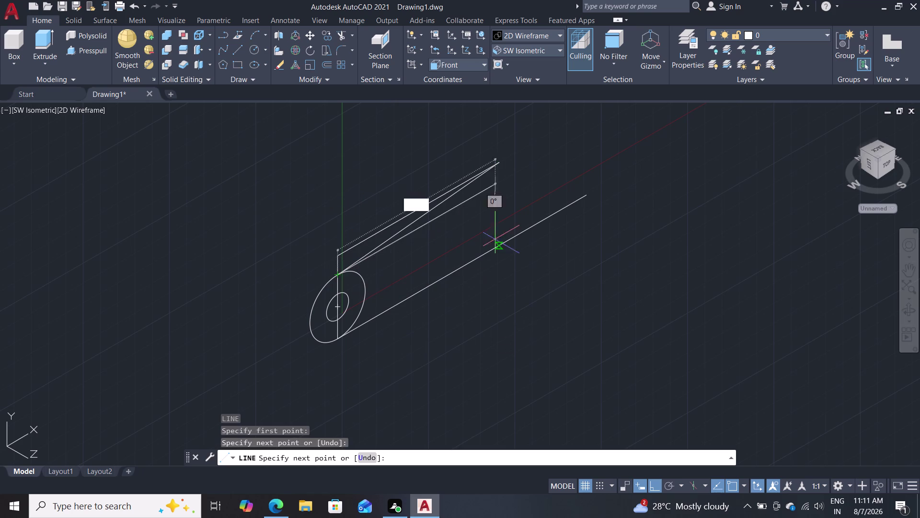
key(Escape)
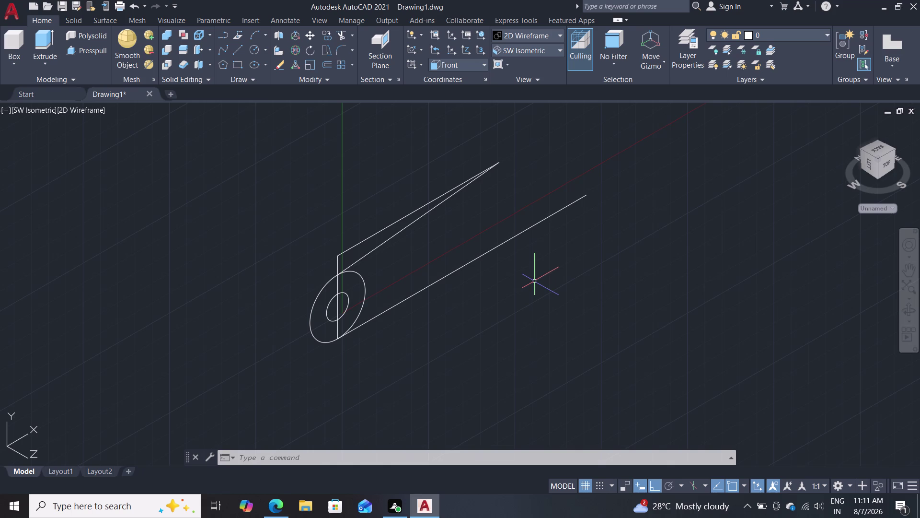
middle_drag(531, 280, 472, 321)
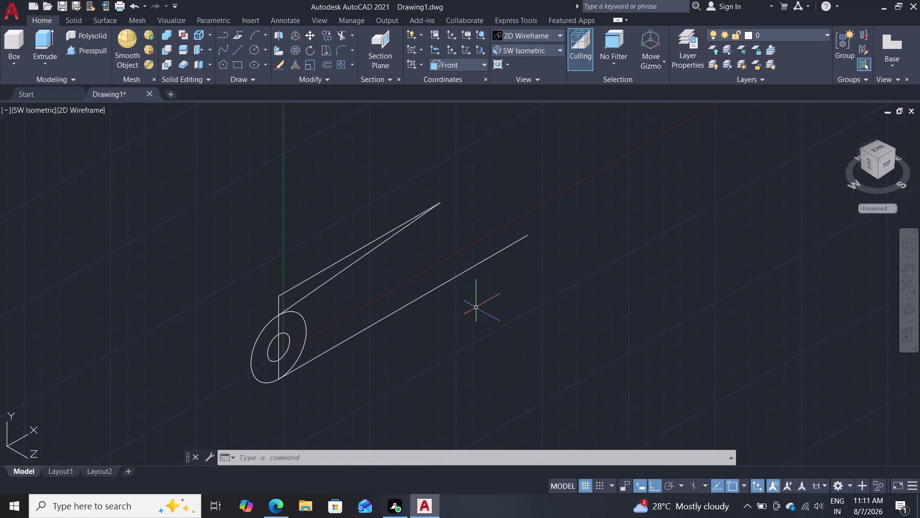
scroll(up, 3)
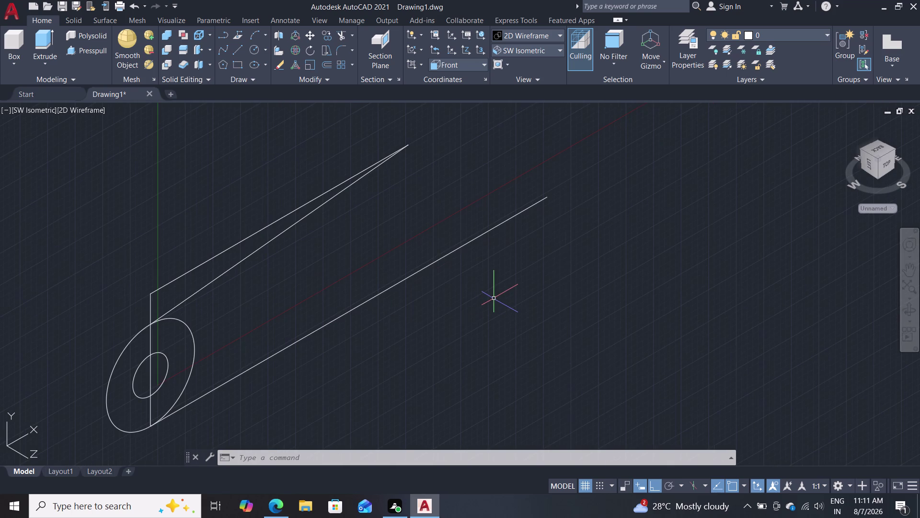
scroll(down, 3)
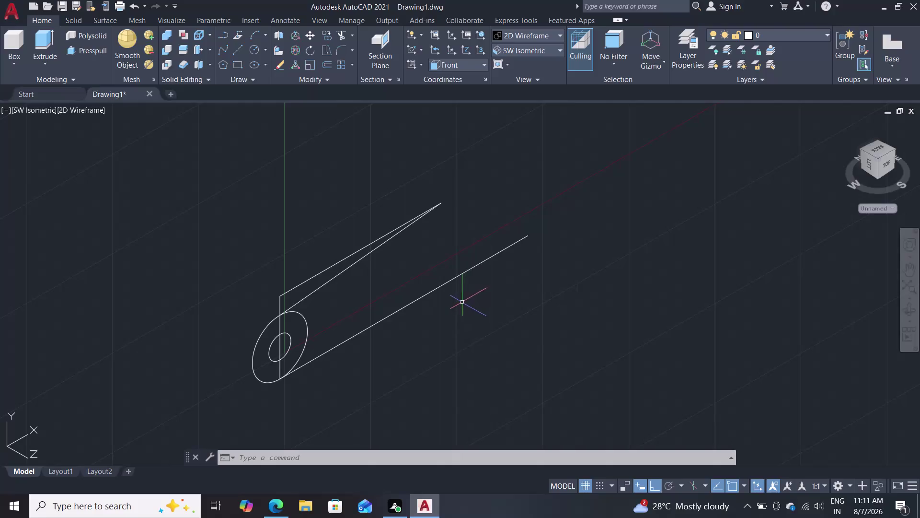
Draw a 24-unit vertical line up from the base line's far end, then select the upper edge.
key(l)
key(Return)
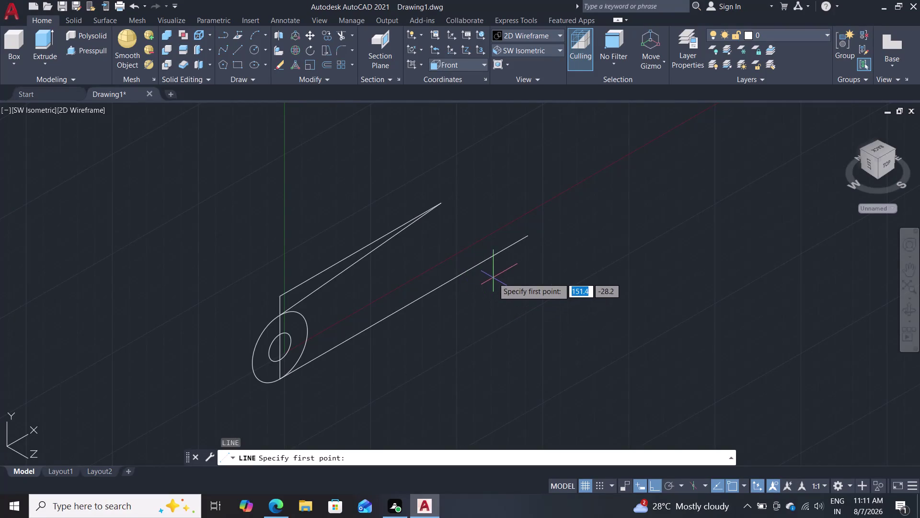
click(527, 239)
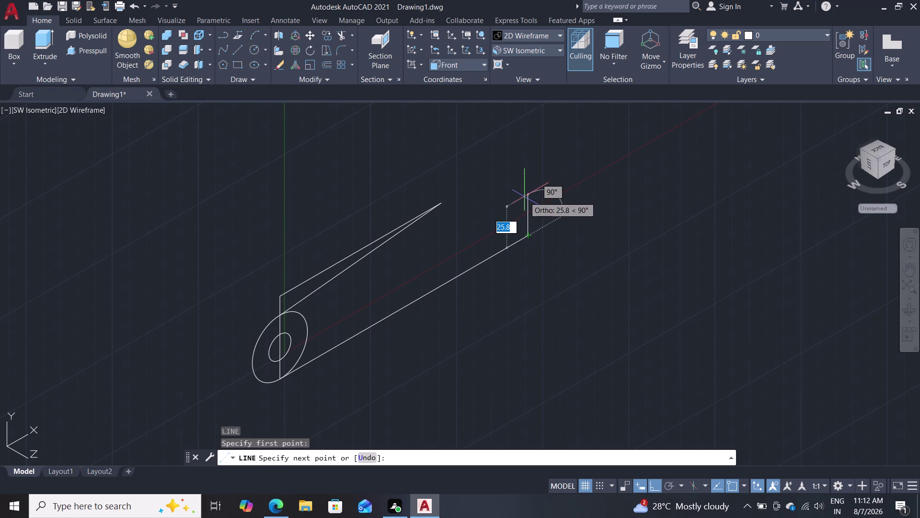
key(2)
key(4)
key(Return)
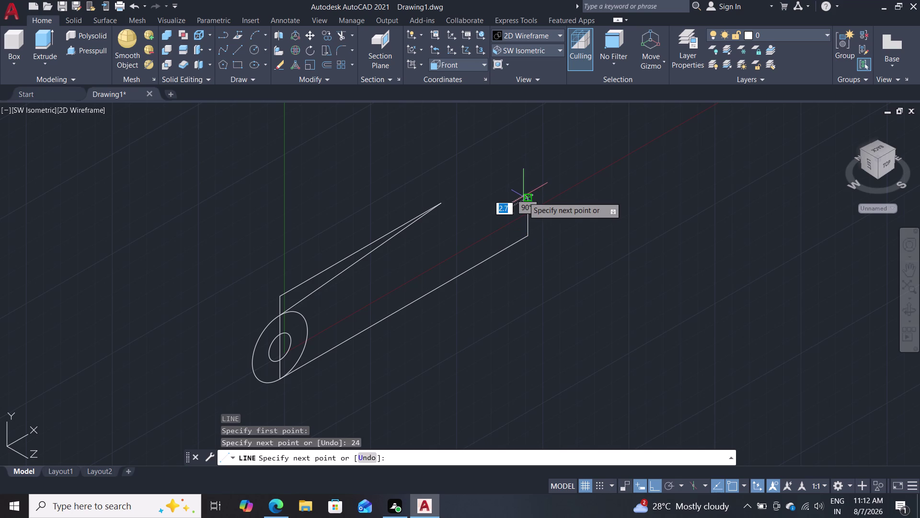
key(Escape)
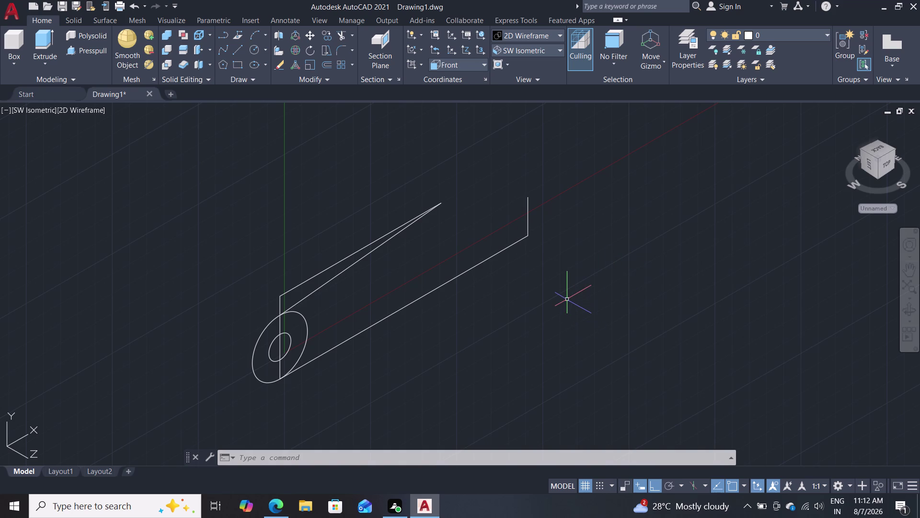
click(331, 265)
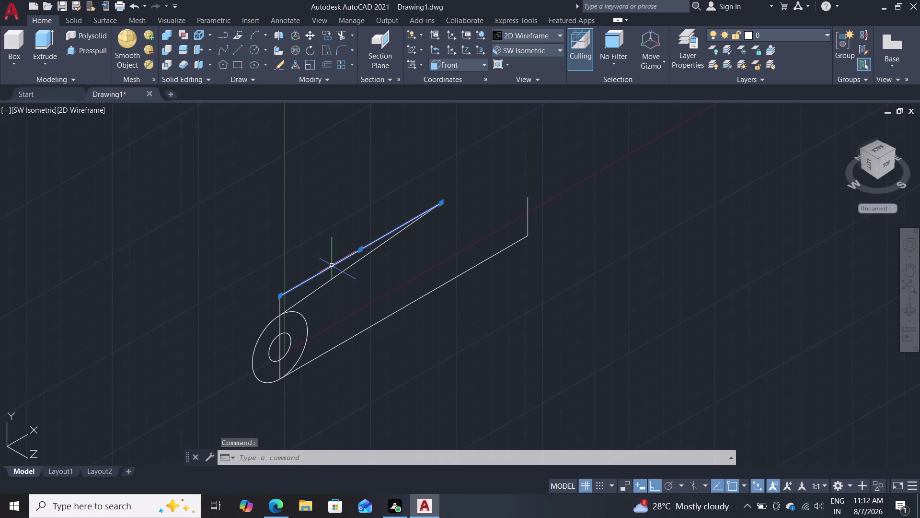
Delete the long upper edge and the vertical edge at the ring.
key(Delete)
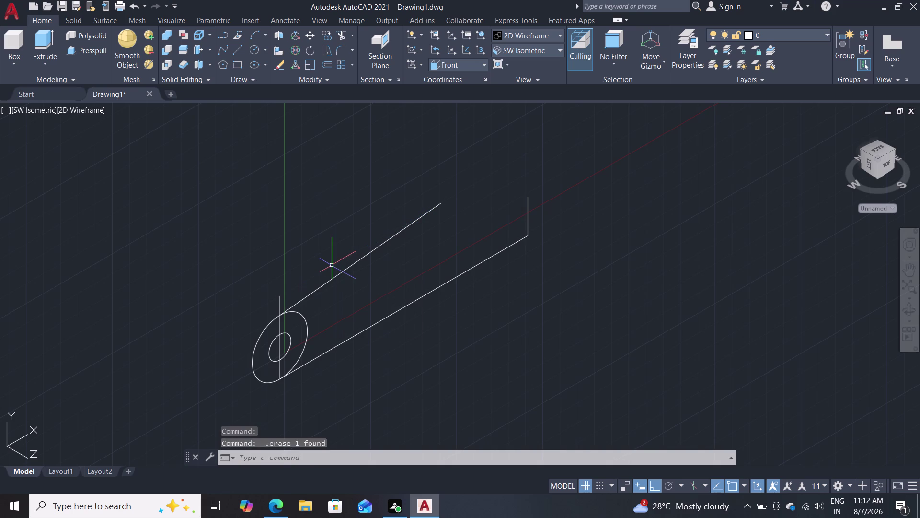
double_click(280, 300)
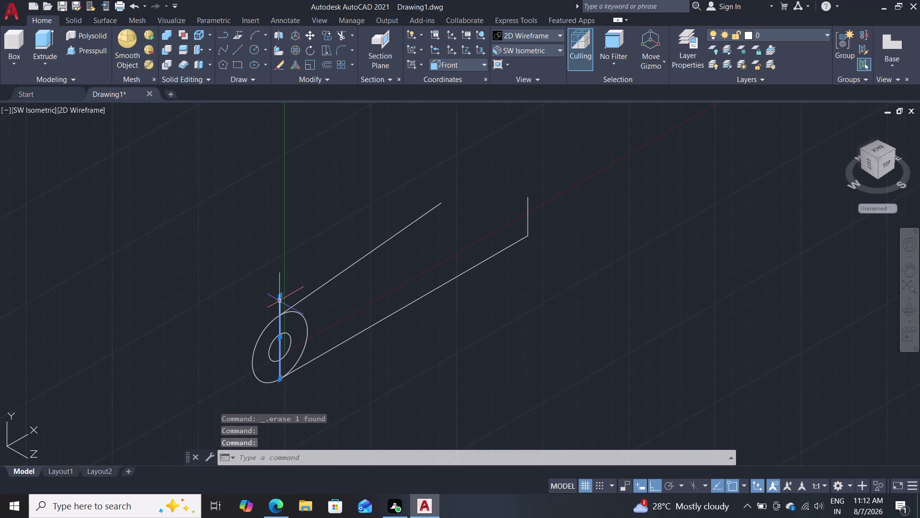
key(Delete)
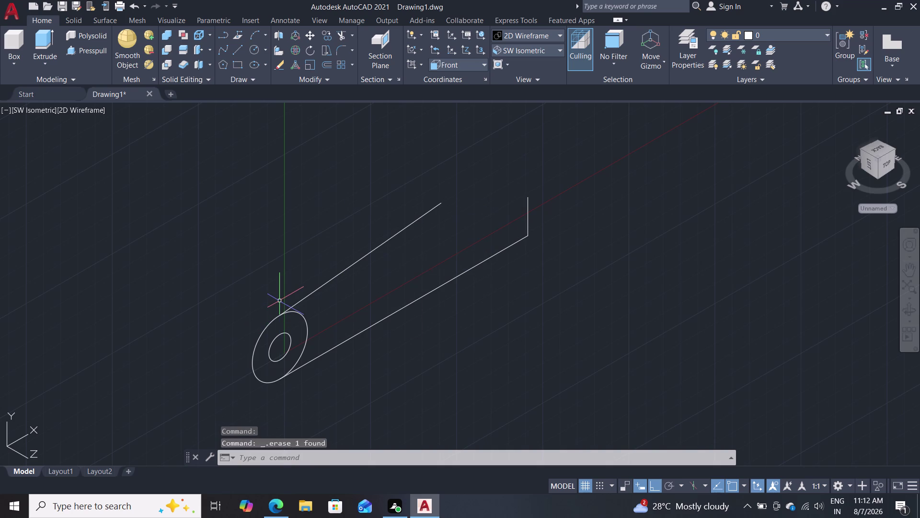
Draw a short line joining the tapered edge's tip to the end line's top.
key(l)
key(Return)
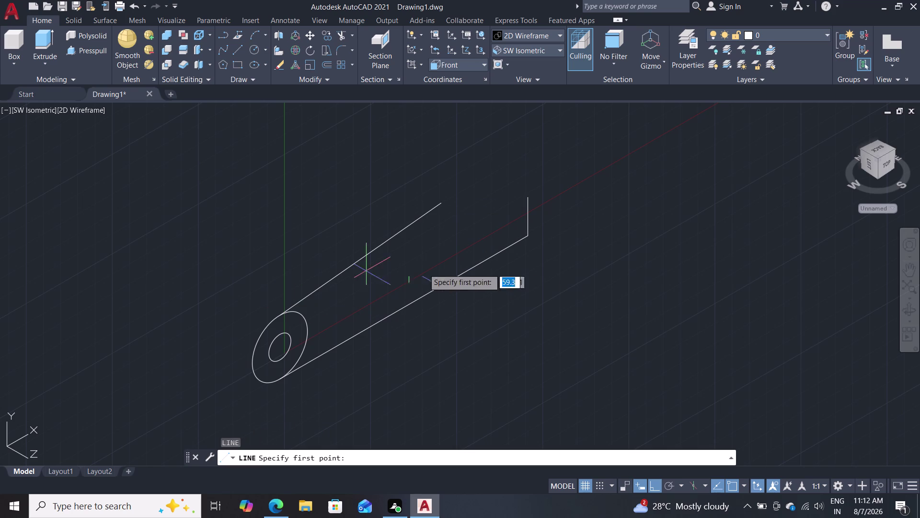
double_click(530, 199)
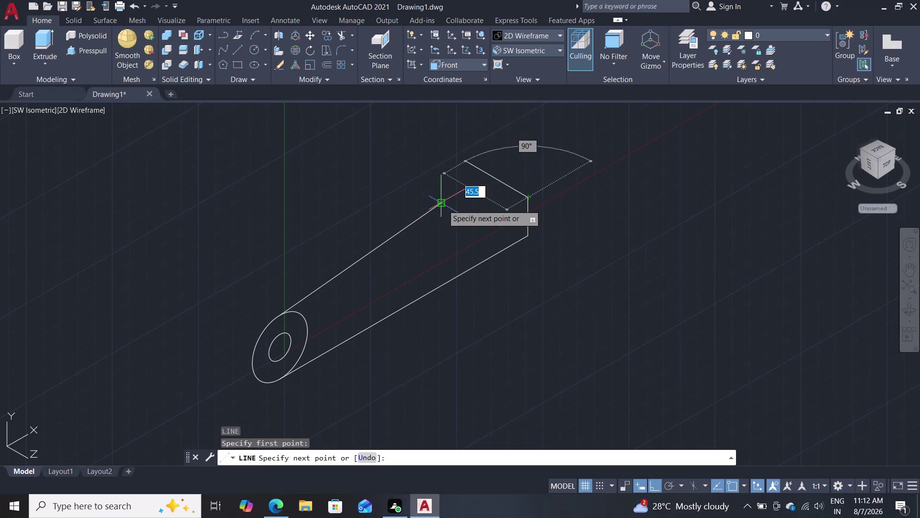
click(443, 204)
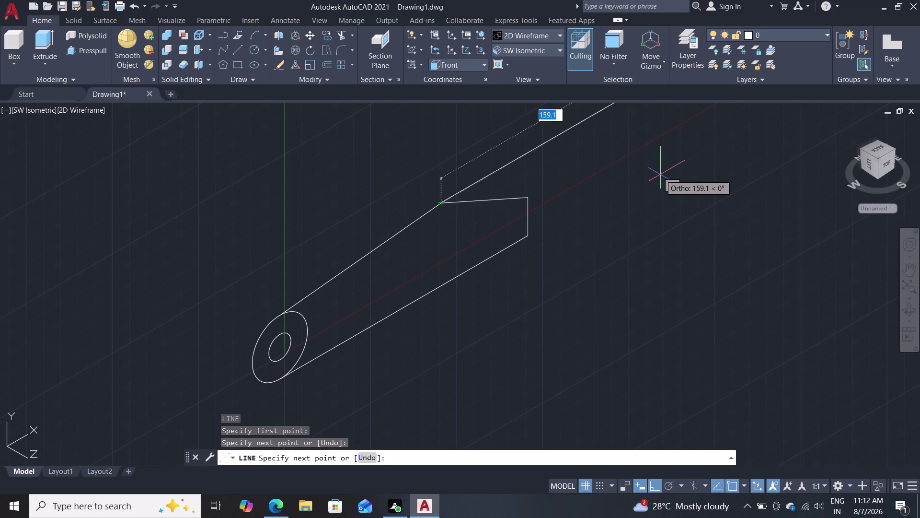
key(Escape)
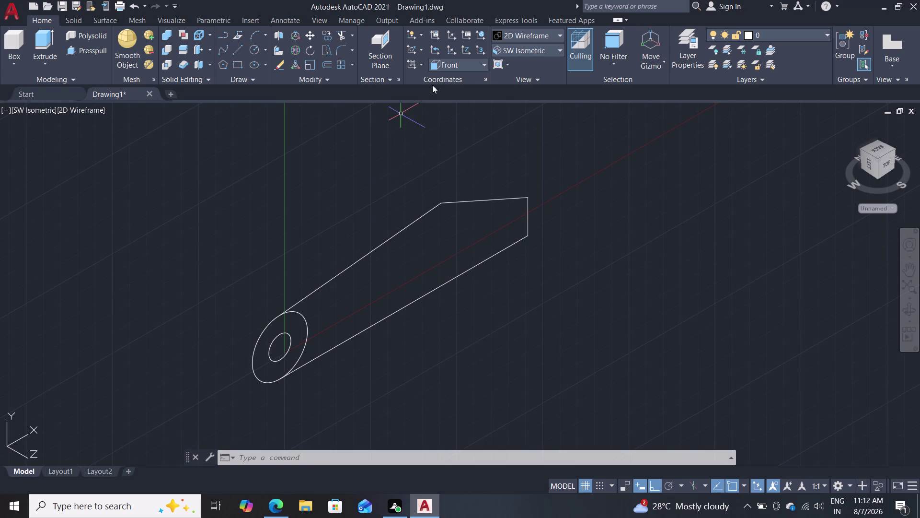
click(511, 33)
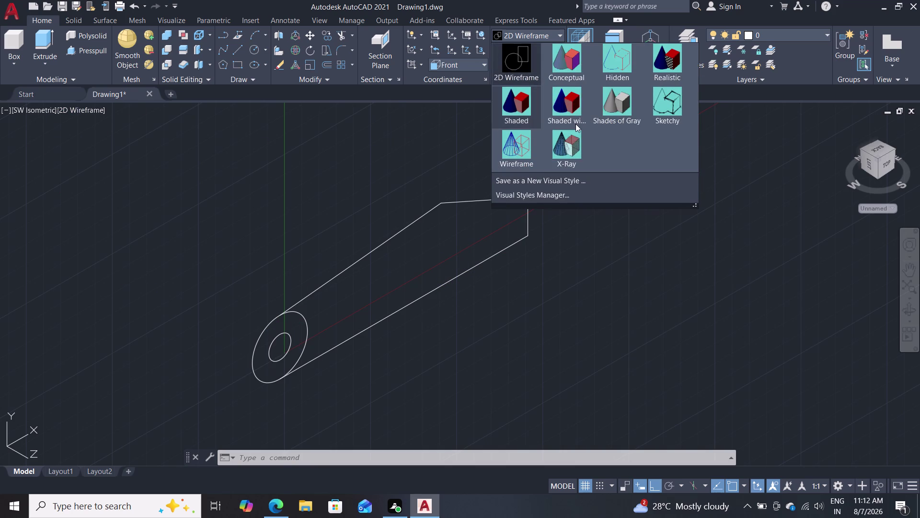
Switch to Shades of Gray and press-pull the ring 10 units thick.
click(621, 108)
click(83, 48)
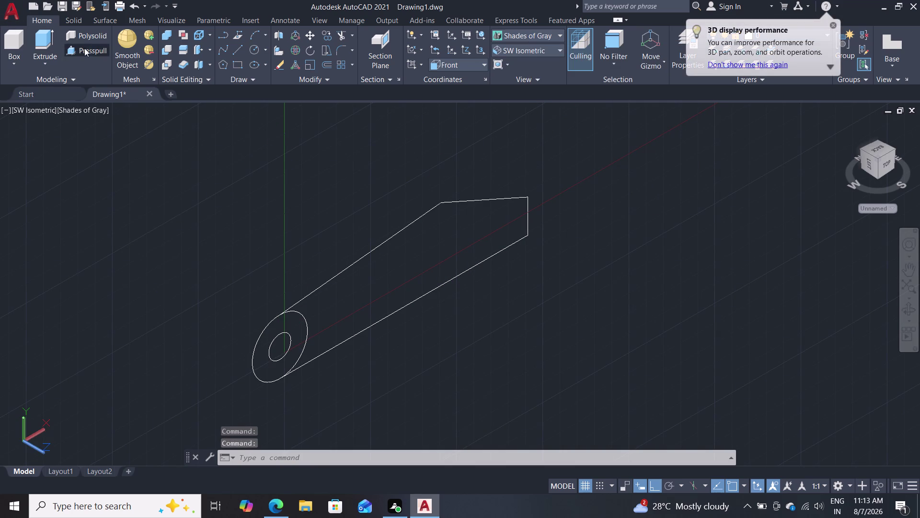
click(266, 350)
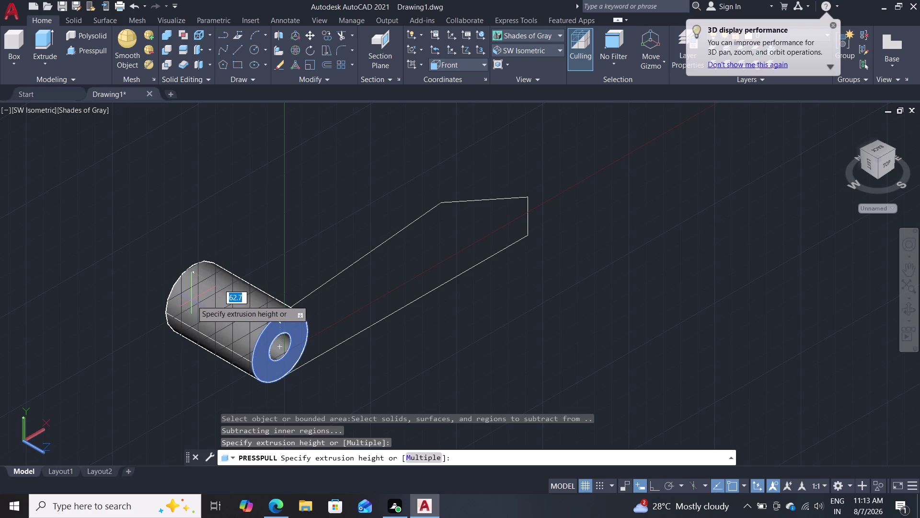
text(10)
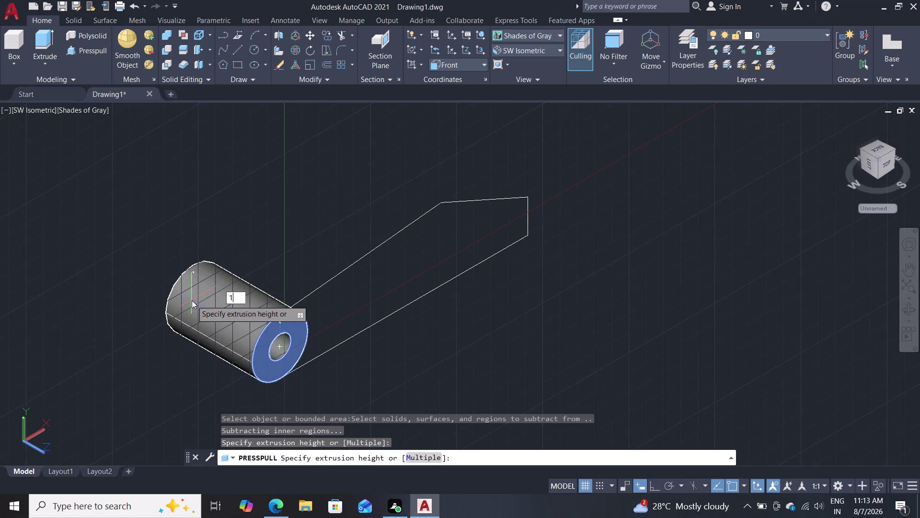
key(Return)
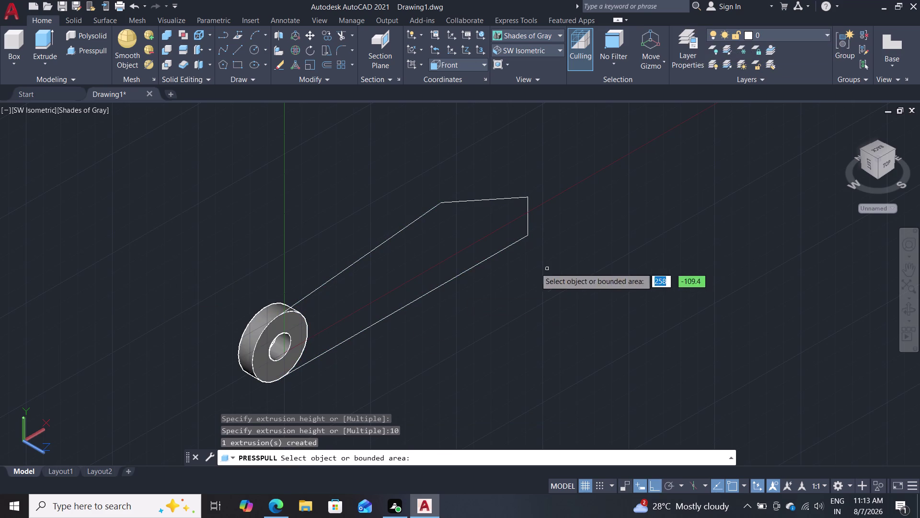
Press-pull the arm outline 10 units thick, then try undoing it.
click(373, 254)
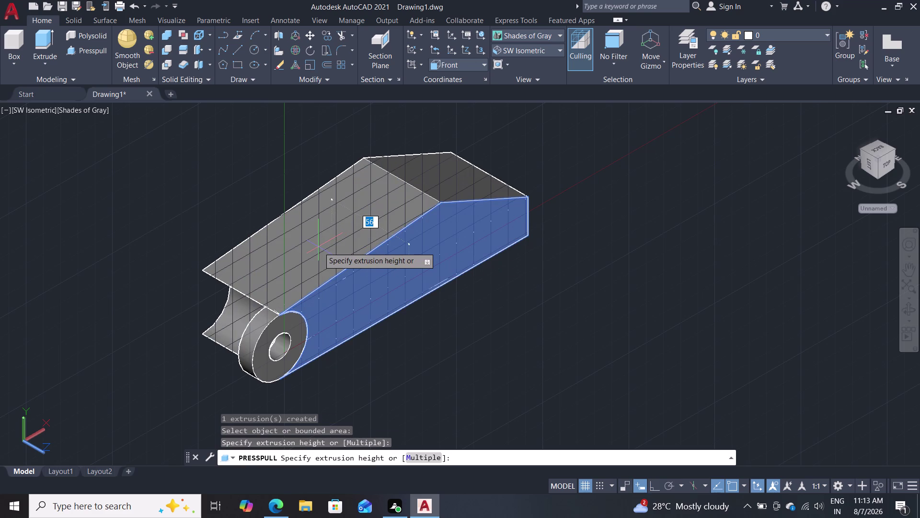
text(10)
key(Return)
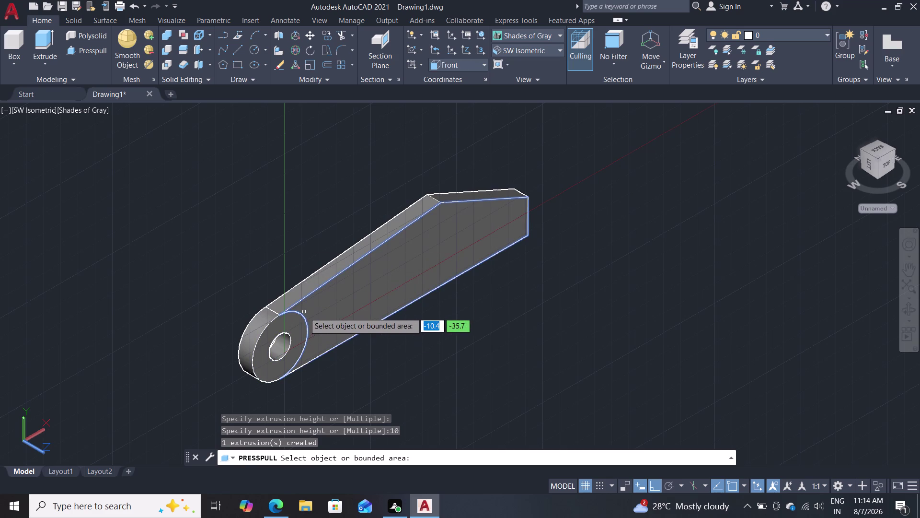
key(ctrl+z)
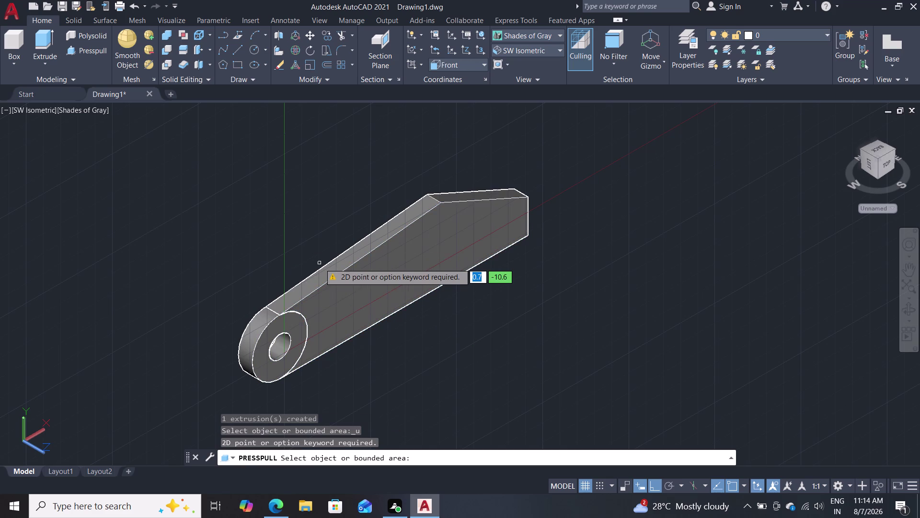
Cancel press-pull, undo both 10-unit extrusions, and restart PRESSPULL.
key(Escape)
key(ctrl+z)
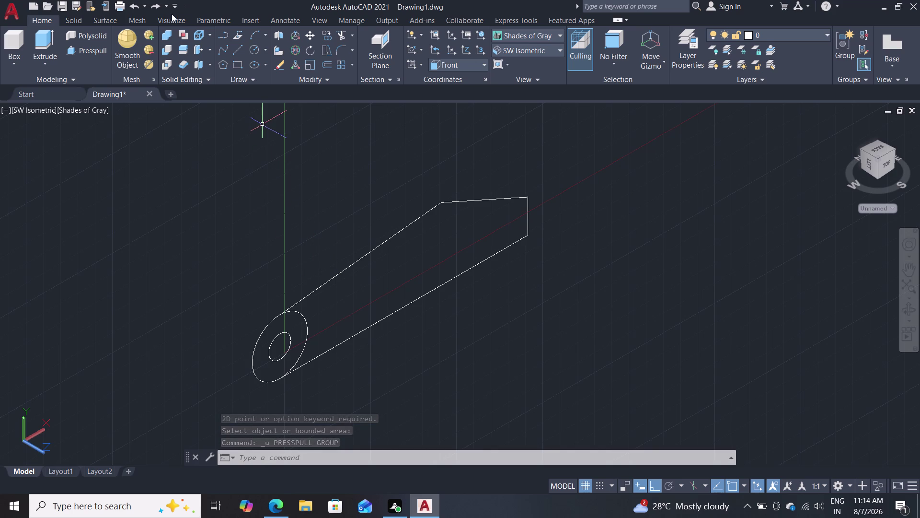
double_click(83, 48)
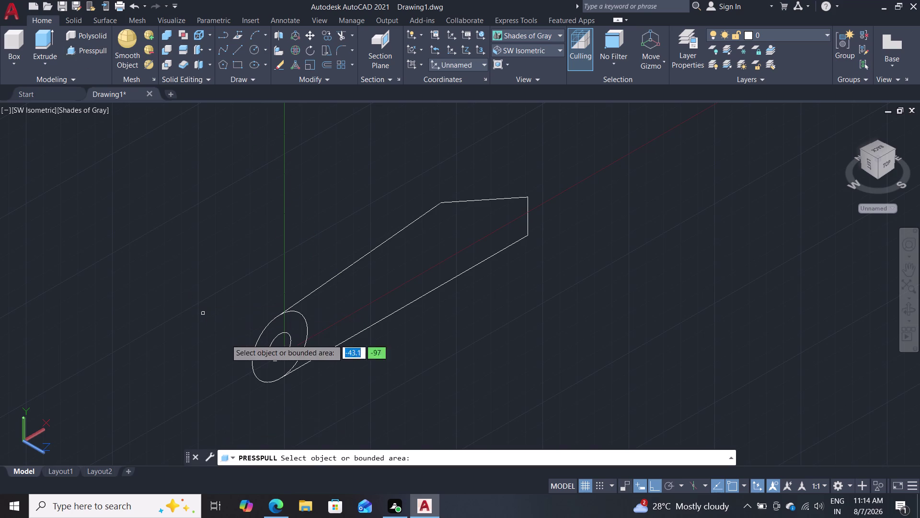
Press-pull the ring 18 units thick, then select the arm's lower edge line.
click(261, 342)
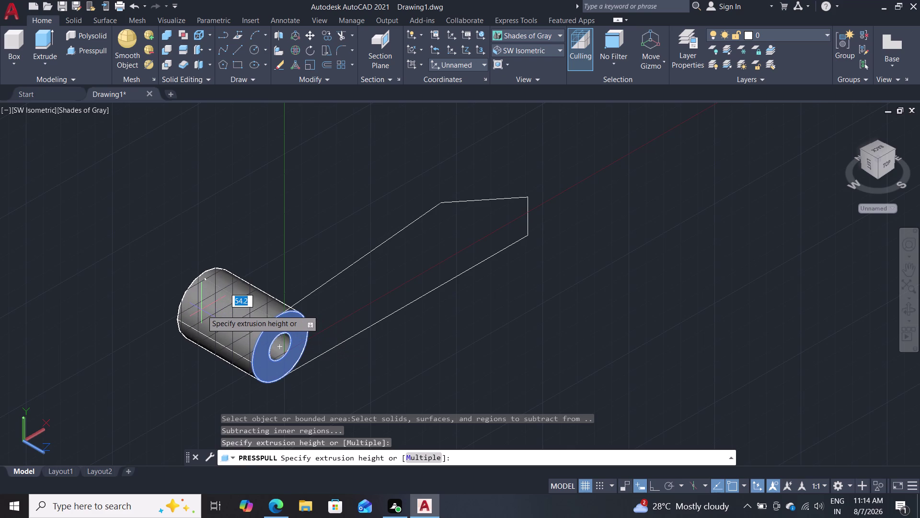
text(18)
key(Return)
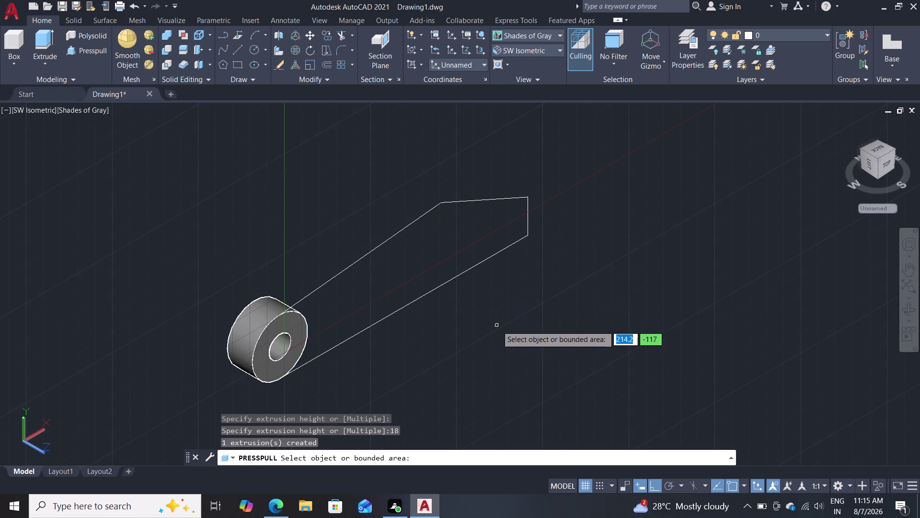
key(Escape)
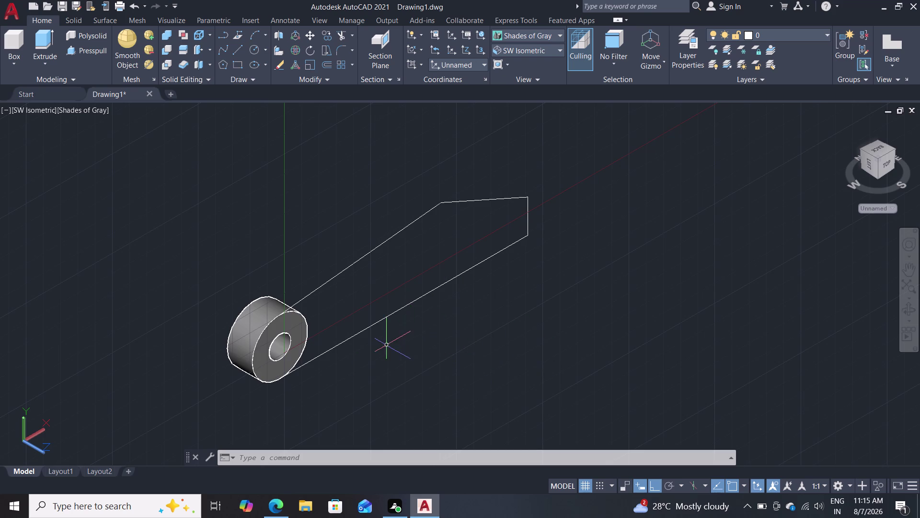
click(392, 313)
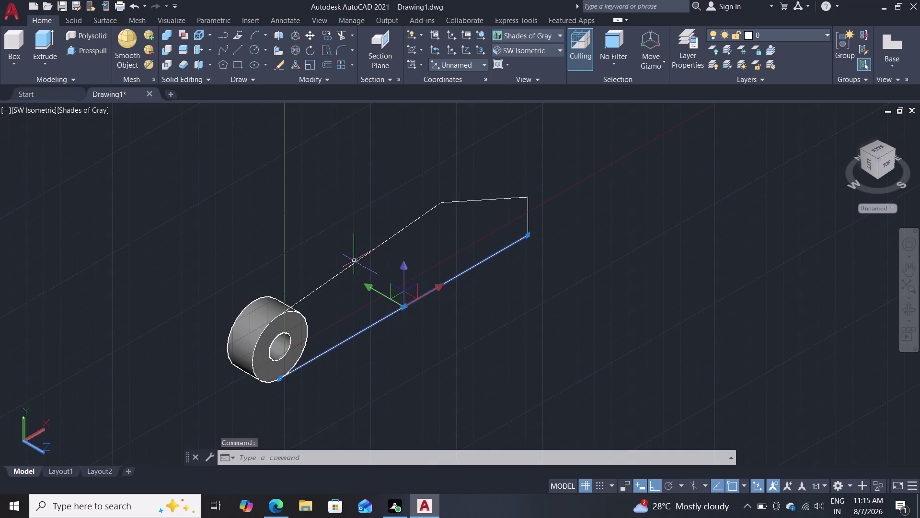
Select the four arm outline lines, dismissing the Quick Properties panel.
double_click(354, 261)
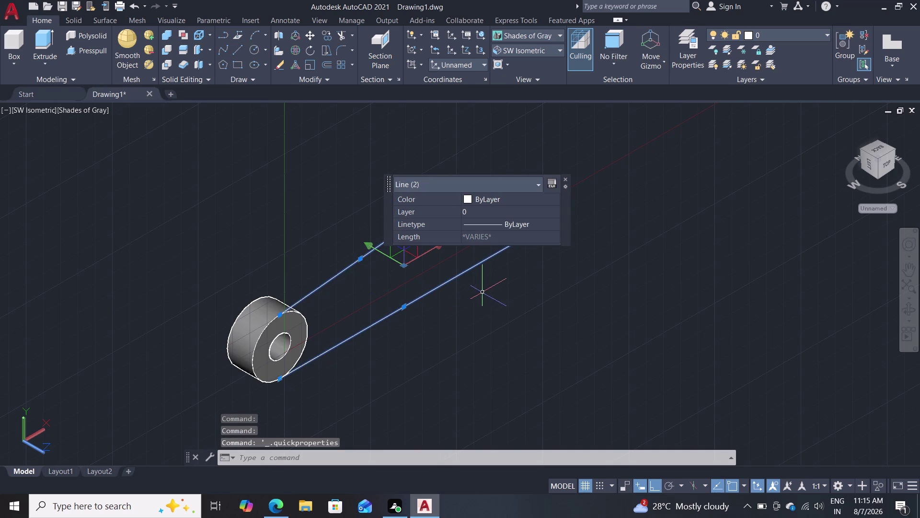
click(482, 292)
click(499, 291)
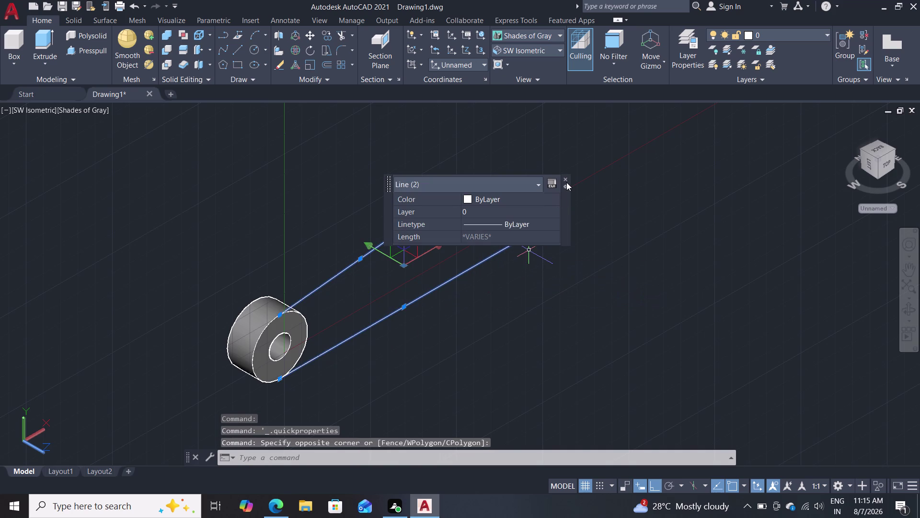
click(566, 179)
click(518, 199)
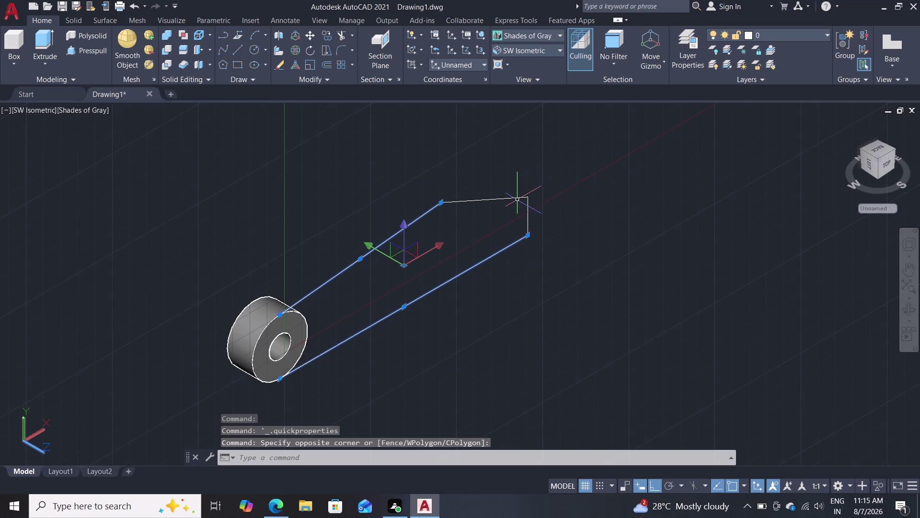
click(528, 217)
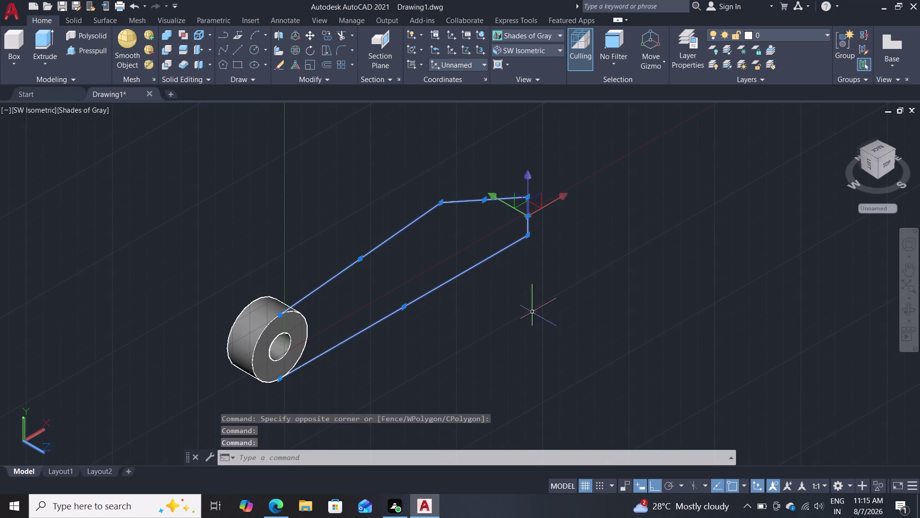
Move the four arm lines 4 units from a base point on the ring's edge.
key(m)
key(Return)
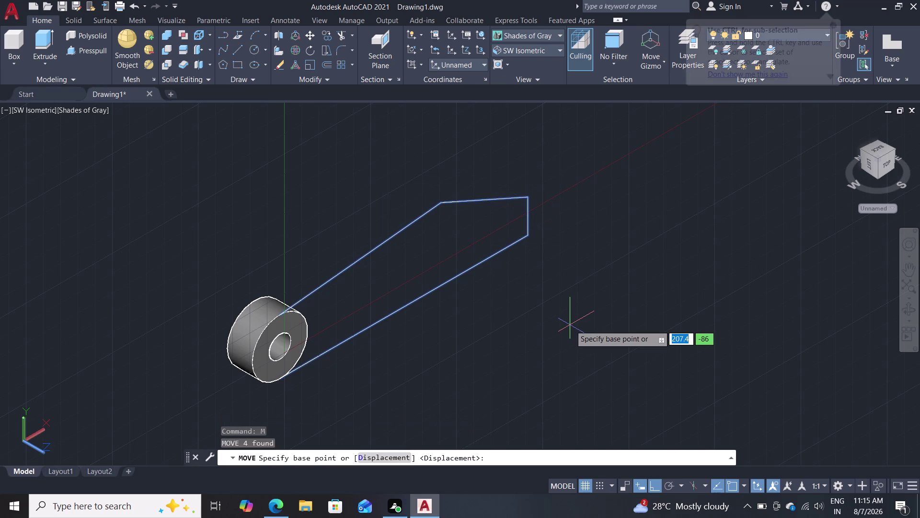
double_click(281, 314)
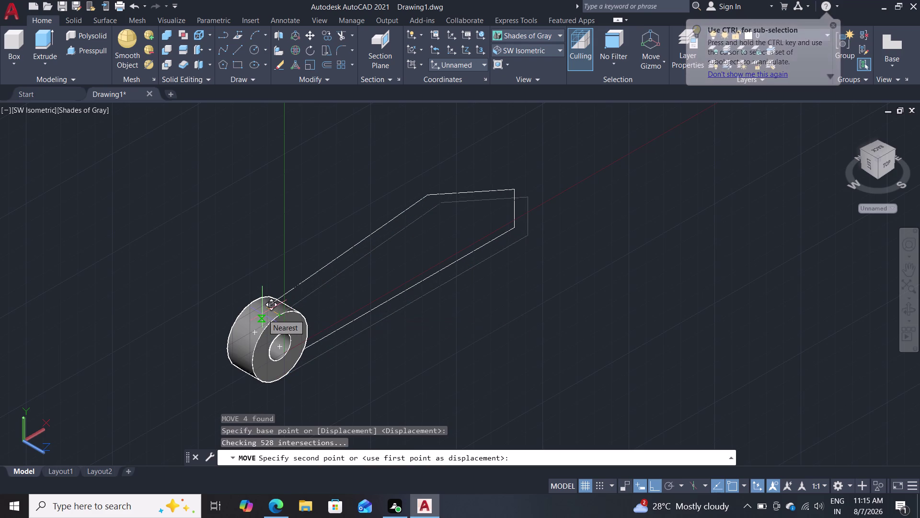
key(4)
key(Return)
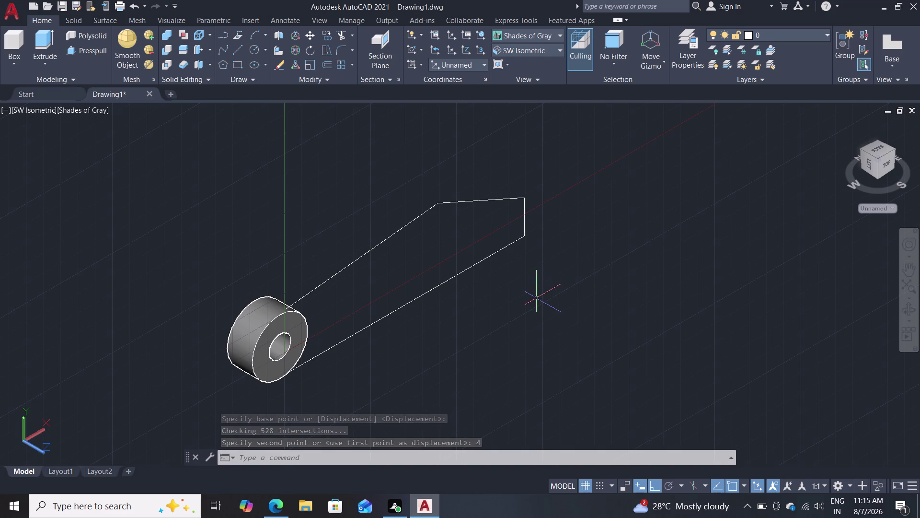
key(Escape)
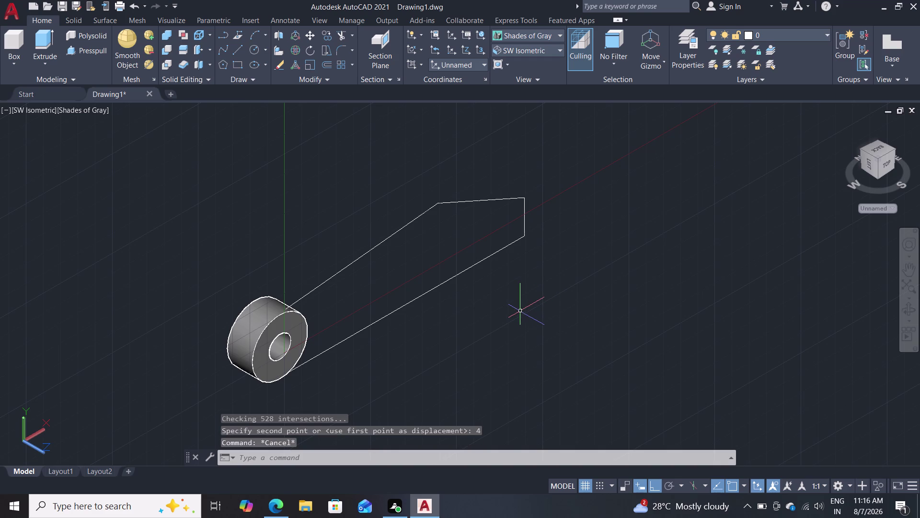
click(96, 50)
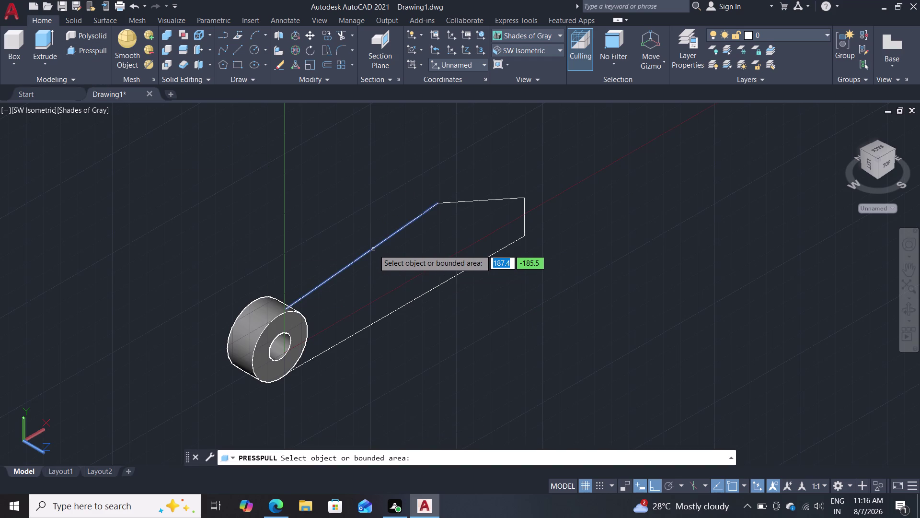
Undo the 4-unit move so the arm outline returns to its original position.
key(ctrl+z)
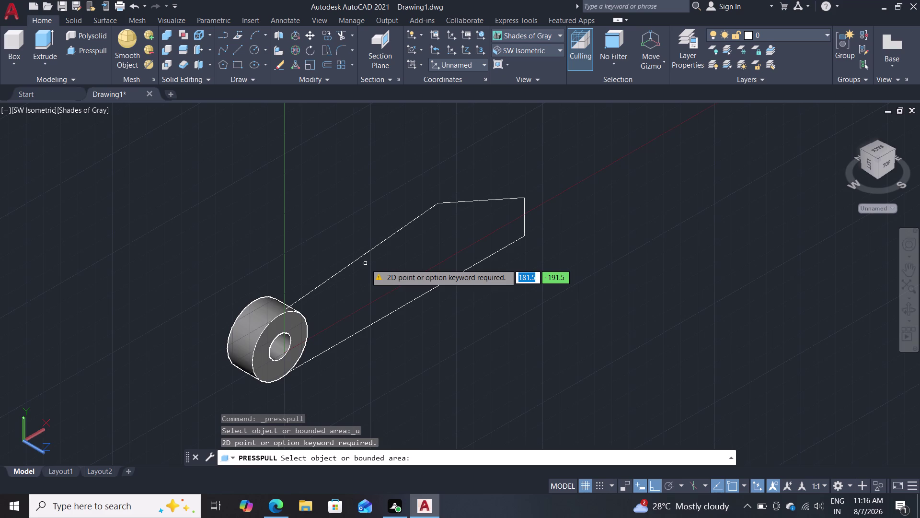
key(Escape)
key(ctrl+z)
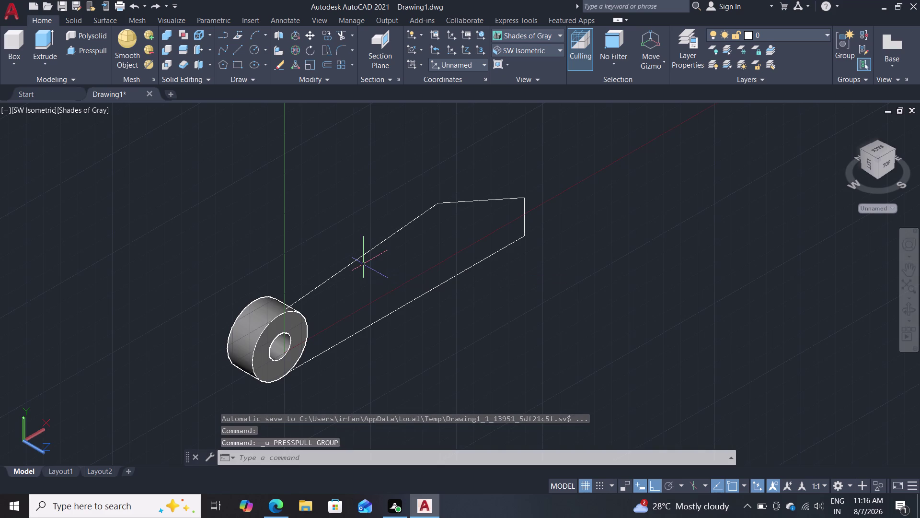
key(Escape)
key(ctrl+z)
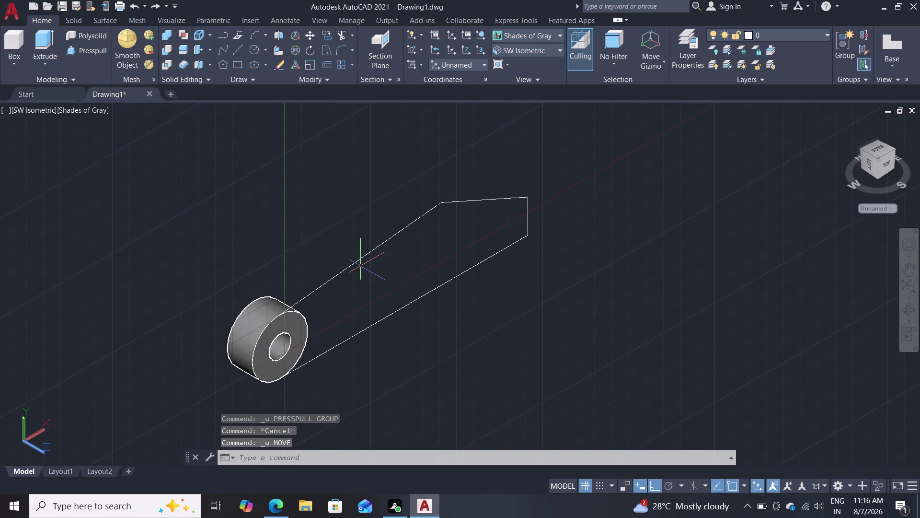
key(Escape)
key(Escape)
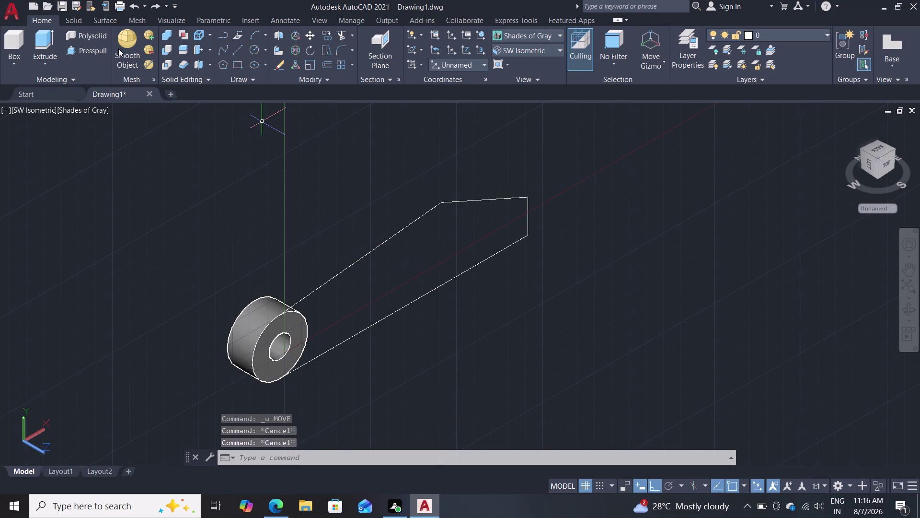
click(99, 53)
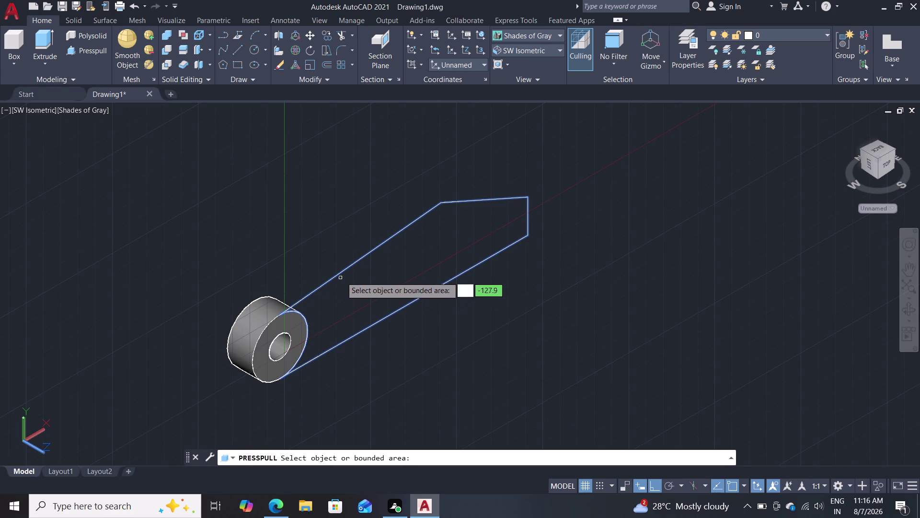
Press-pull the arm outline 14 units thick and end the command.
double_click(347, 279)
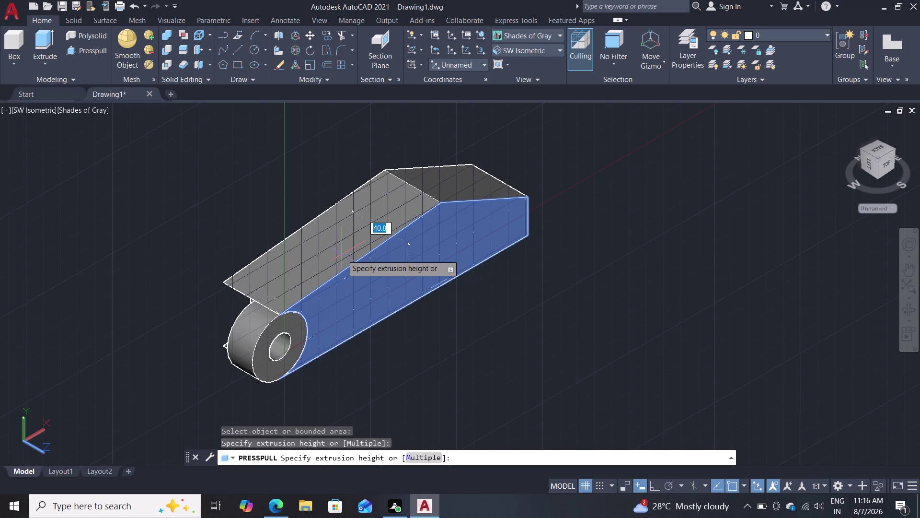
text(14)
key(Return)
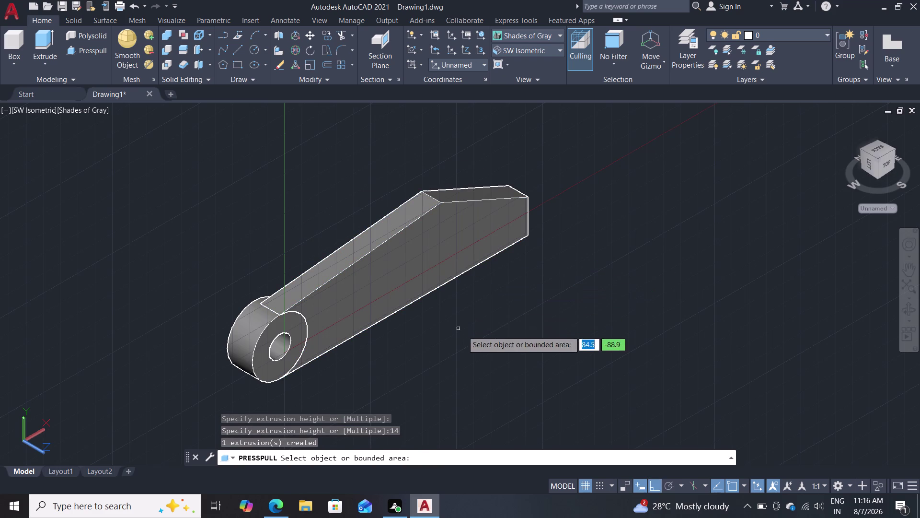
key(Escape)
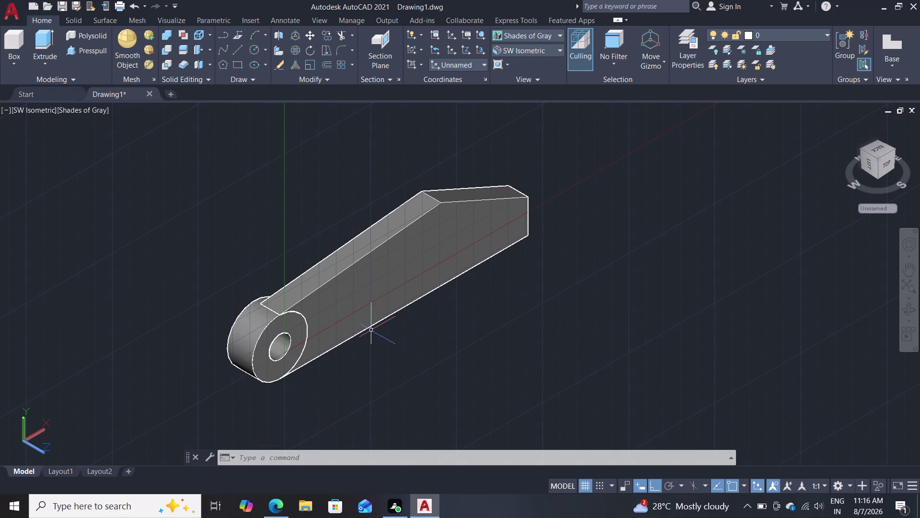
Draw a line from the hole end with a 10-unit first segment, then open Visual Styles.
key(l)
key(Return)
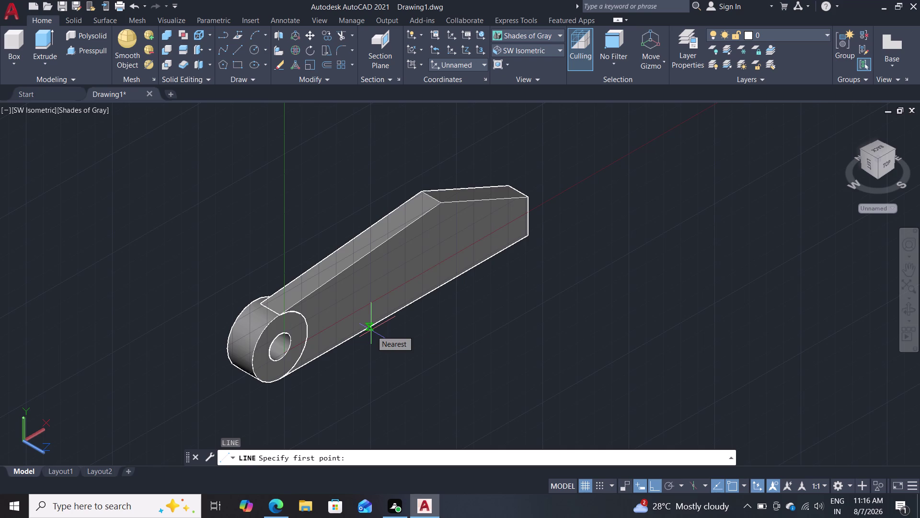
click(262, 302)
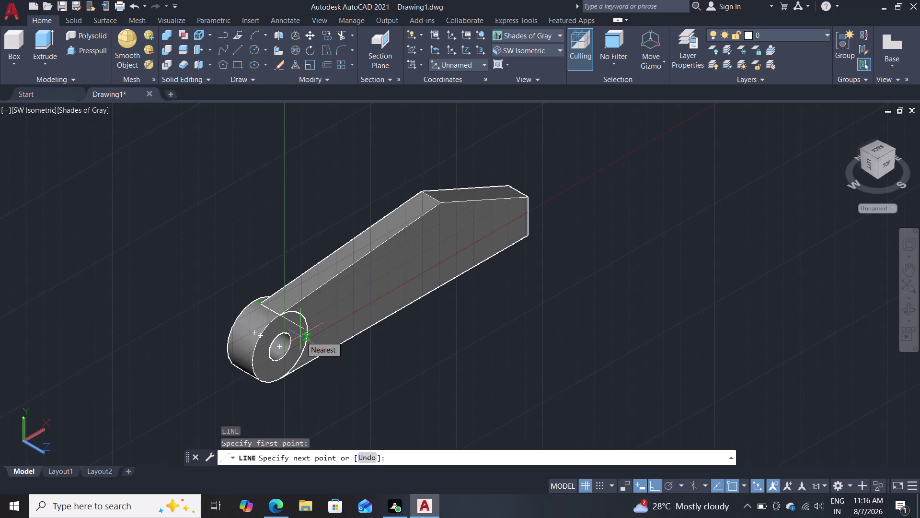
text(1)
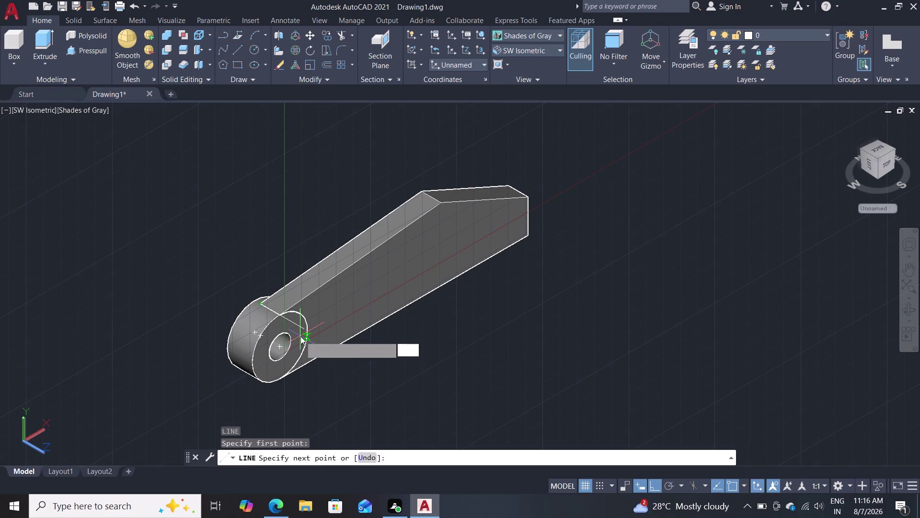
text(0)
key(Return)
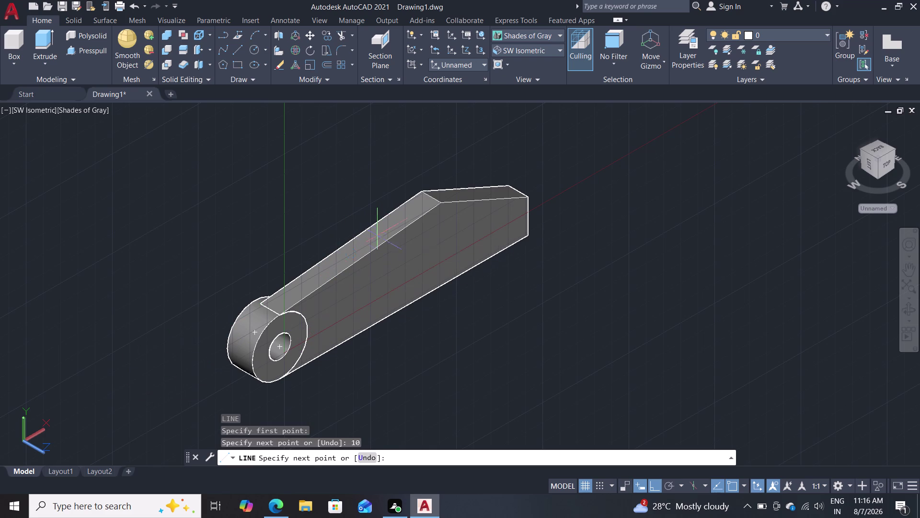
click(440, 197)
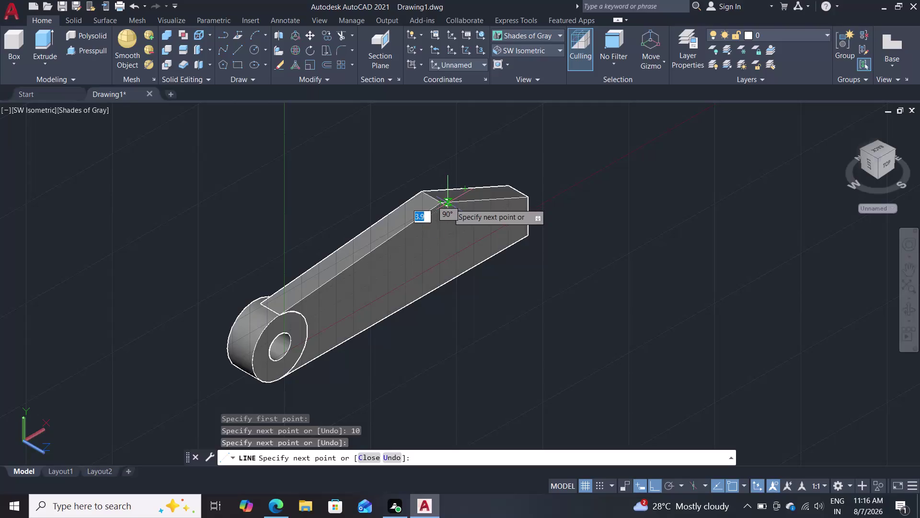
key(Escape)
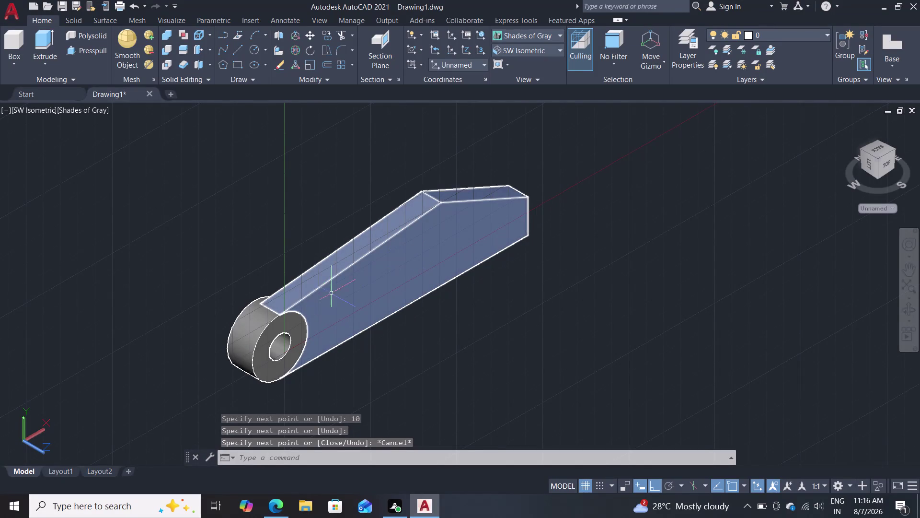
click(522, 50)
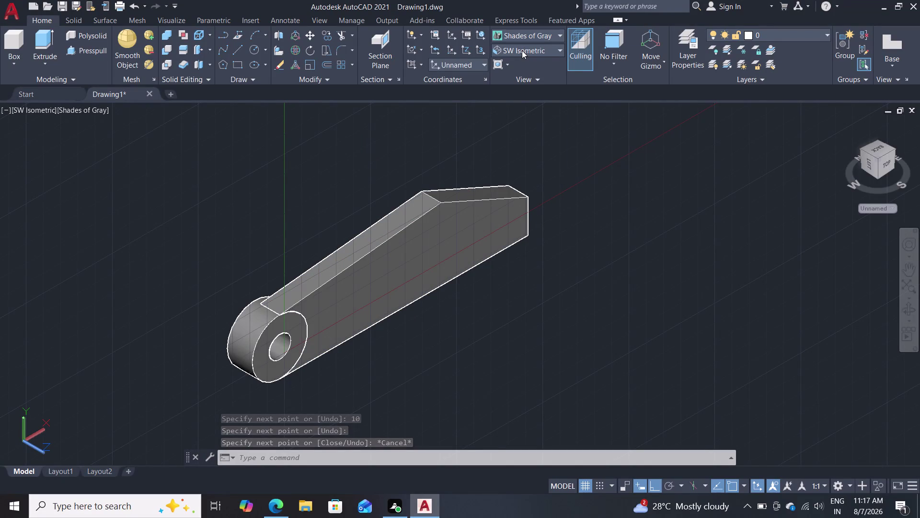
click(521, 50)
Switch to 2D Wireframe and delete the stray line along the arm.
click(525, 38)
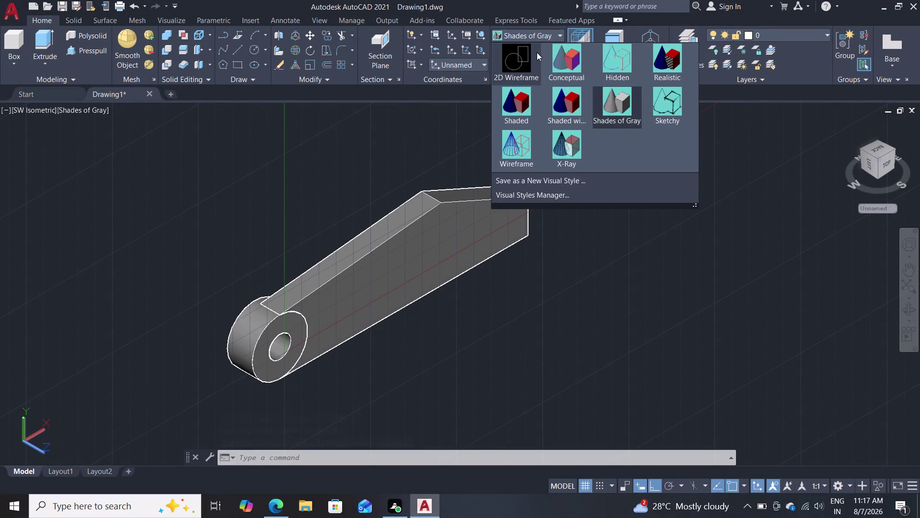
click(518, 54)
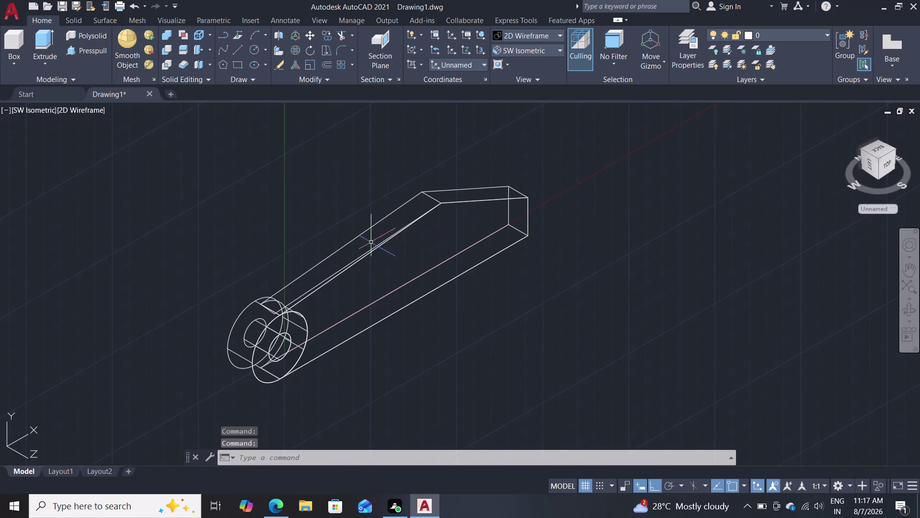
scroll(up, 3)
click(349, 283)
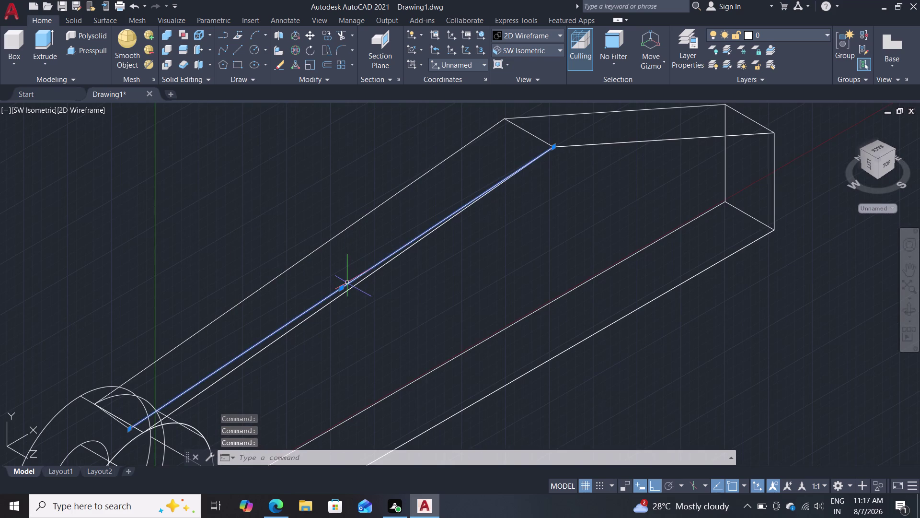
key(Delete)
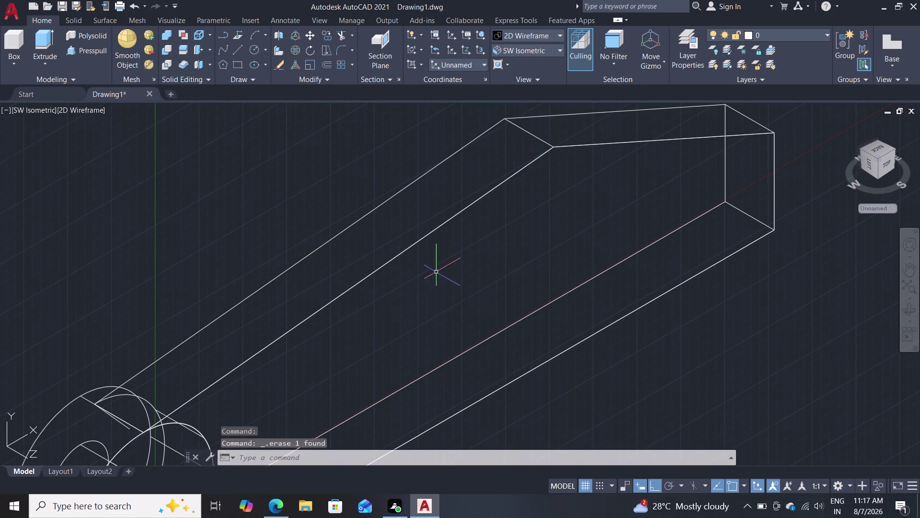
Delete the short stray line at the arm's rounded hole end.
scroll(down, 3)
scroll(up, 3)
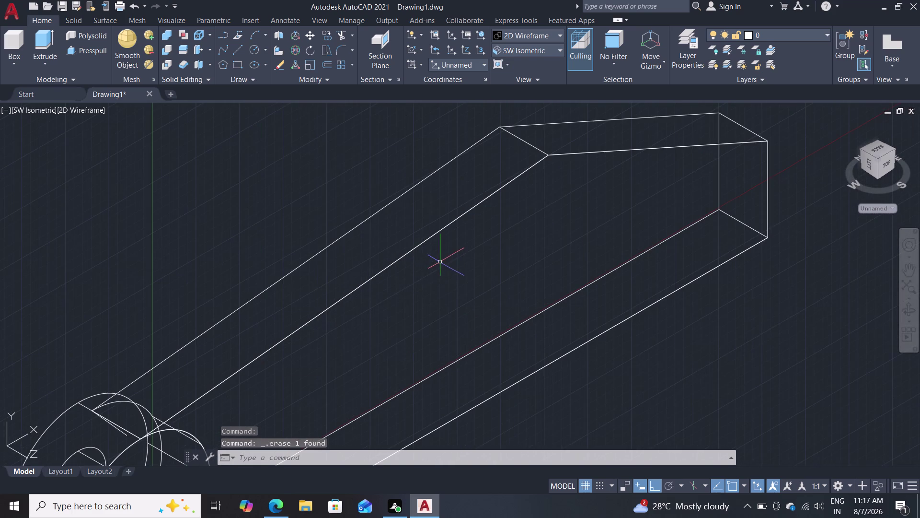
middle_drag(403, 291, 456, 233)
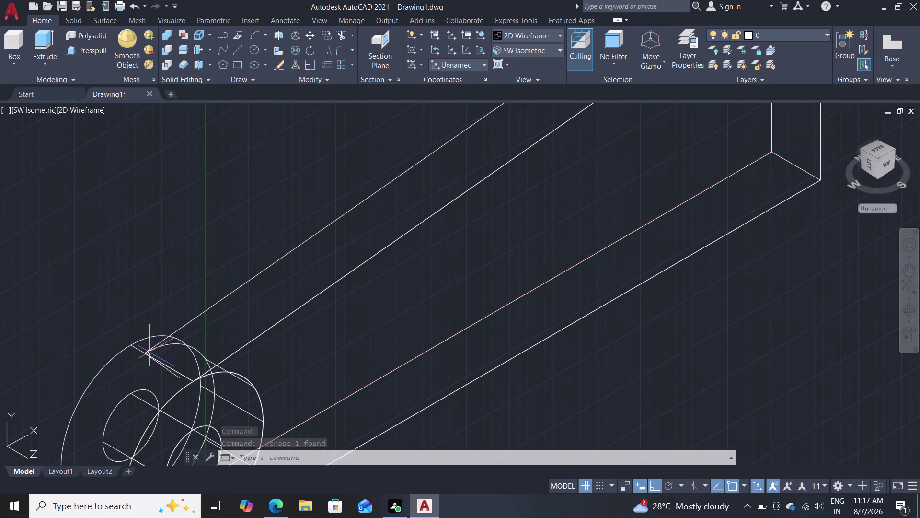
click(170, 368)
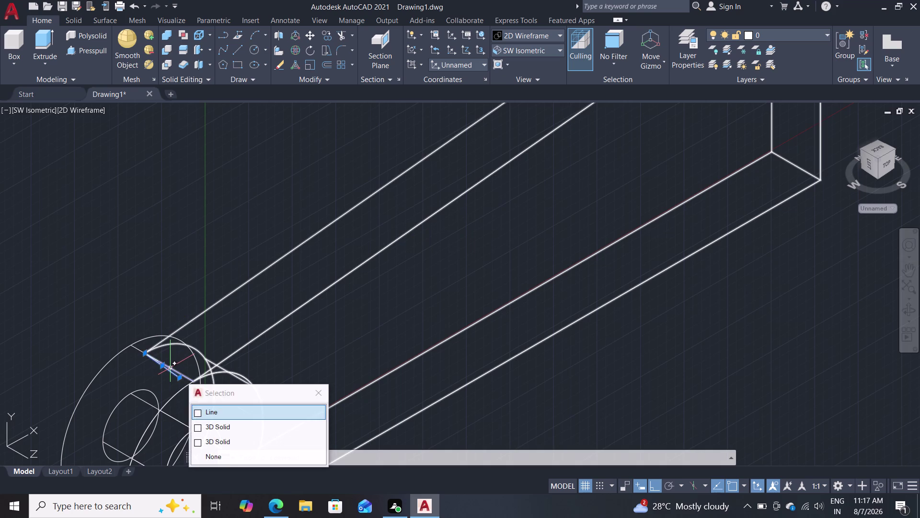
key(Delete)
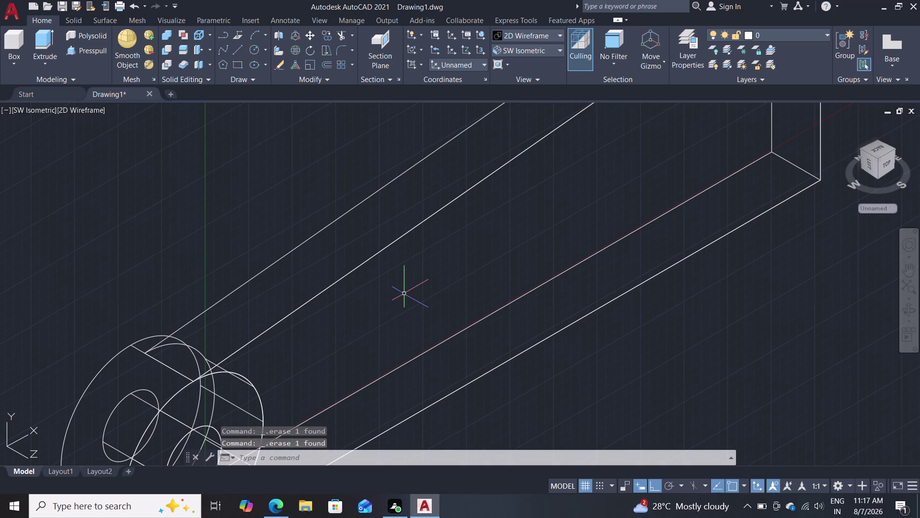
scroll(down, 3)
middle_drag(433, 269, 435, 290)
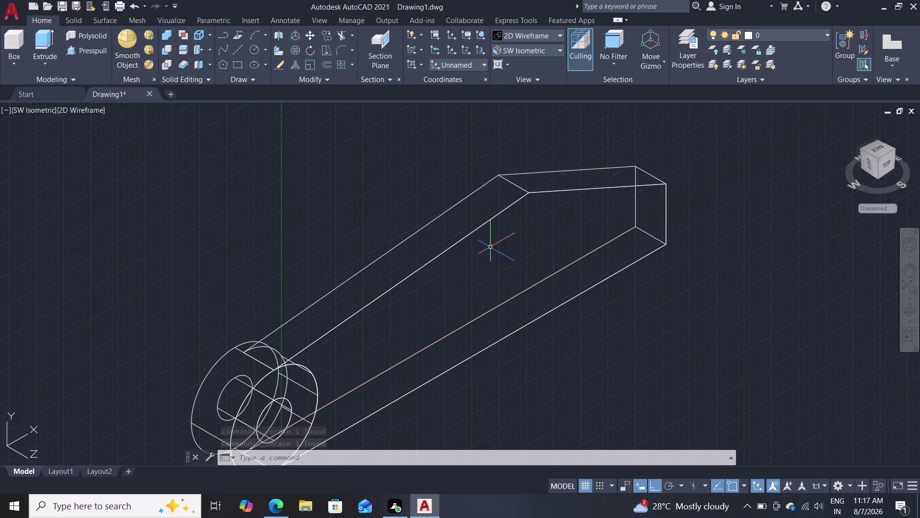
Start a line at the arm's top corner, cancel it, and reopen Visual Styles.
key(l)
key(Return)
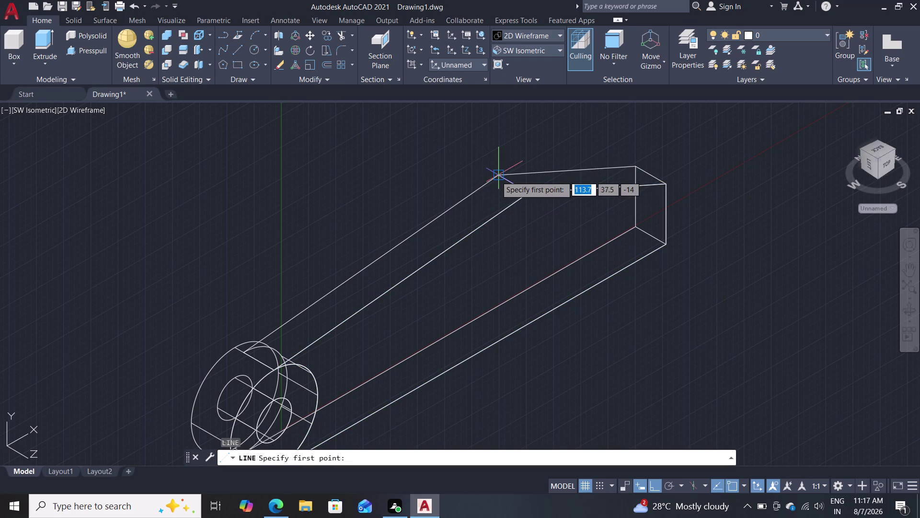
double_click(497, 176)
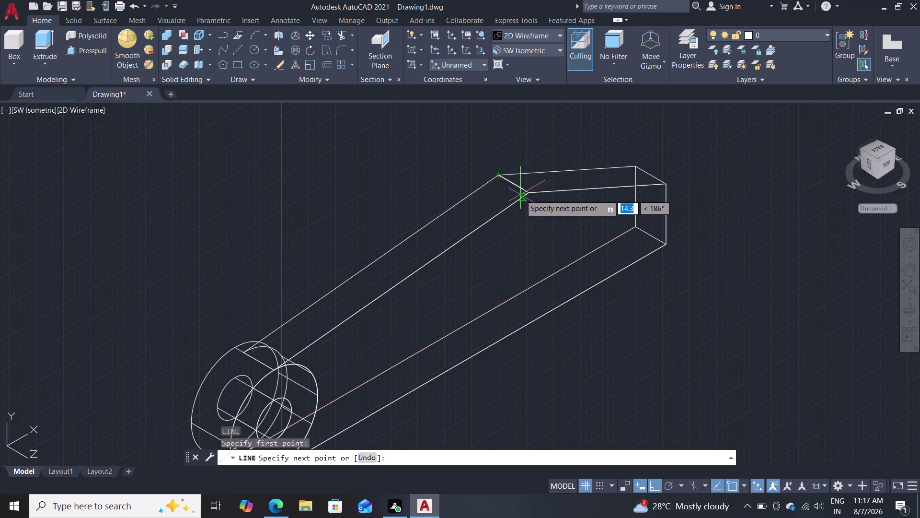
key(Escape)
key(Escape)
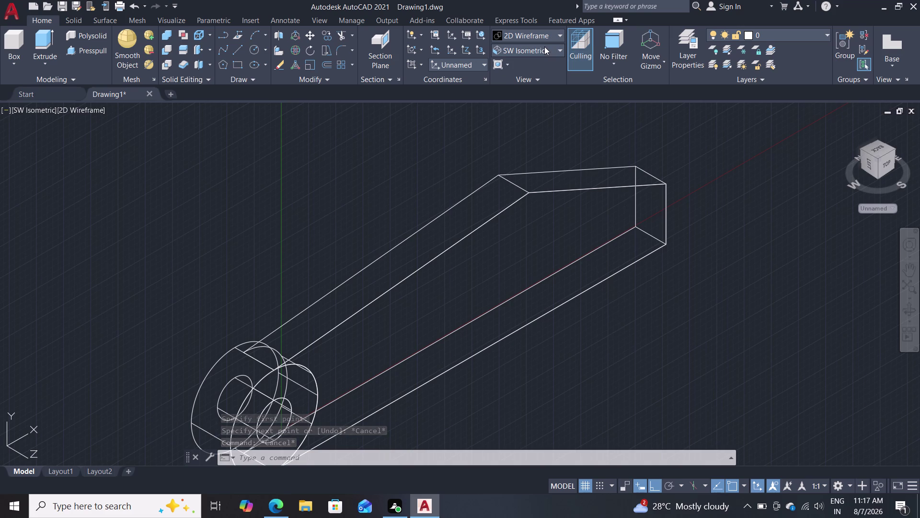
click(544, 34)
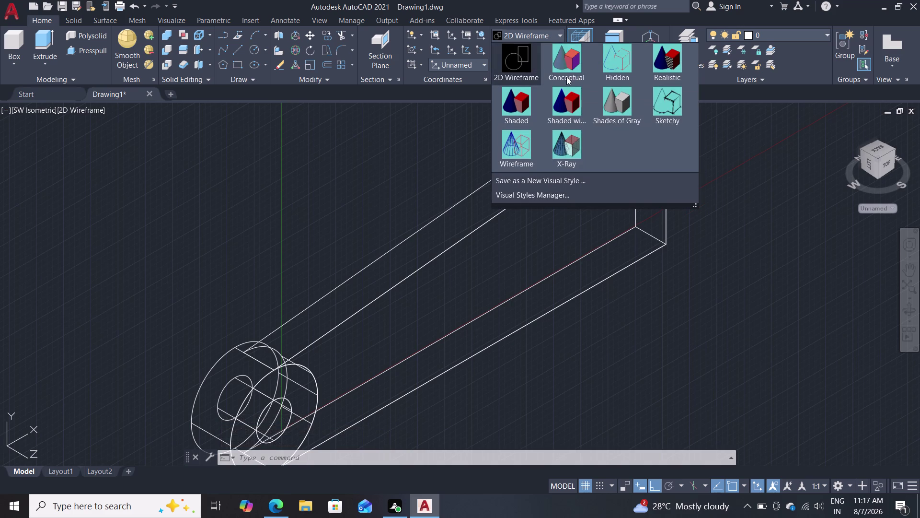
Return to Shades of Gray and press-pull the arm's long side face out 4 units.
click(618, 104)
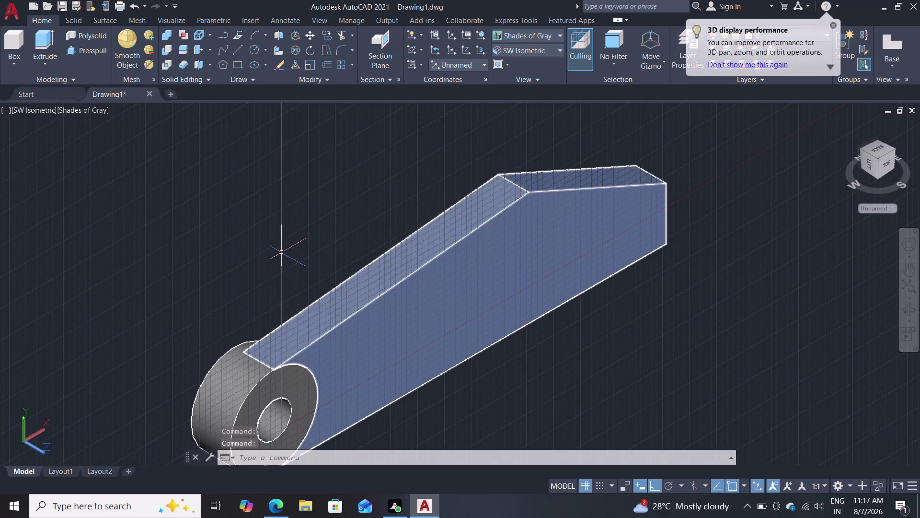
click(80, 55)
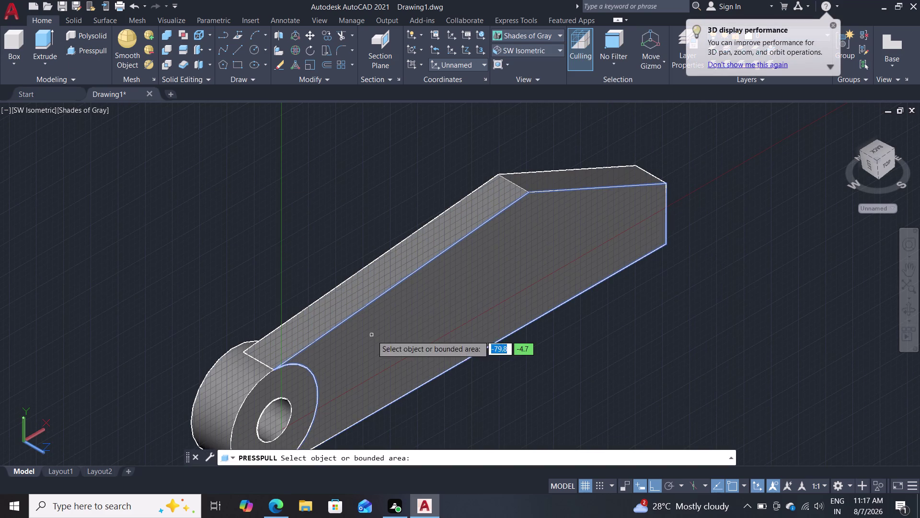
click(388, 339)
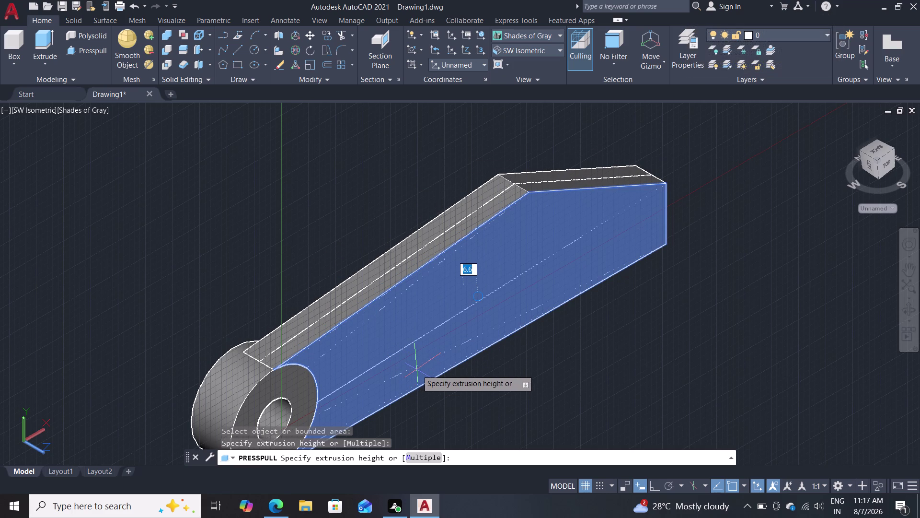
key(4)
key(Return)
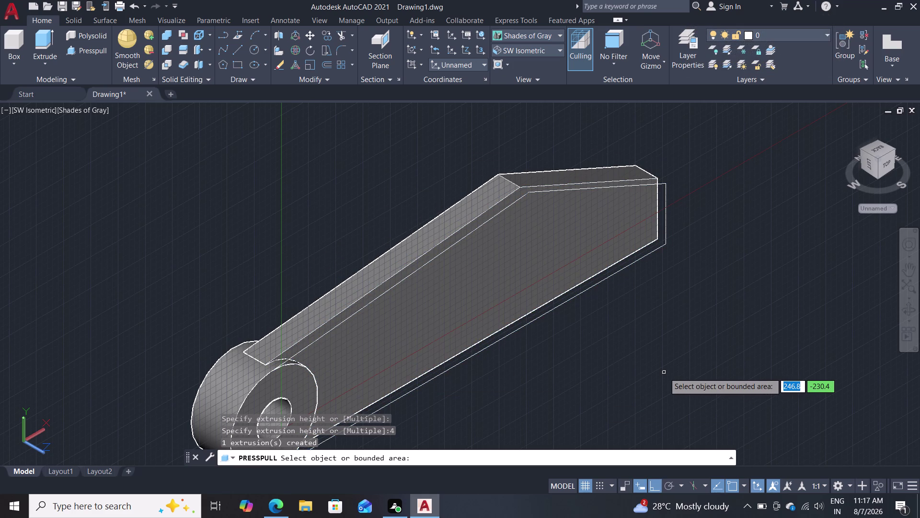
key(Escape)
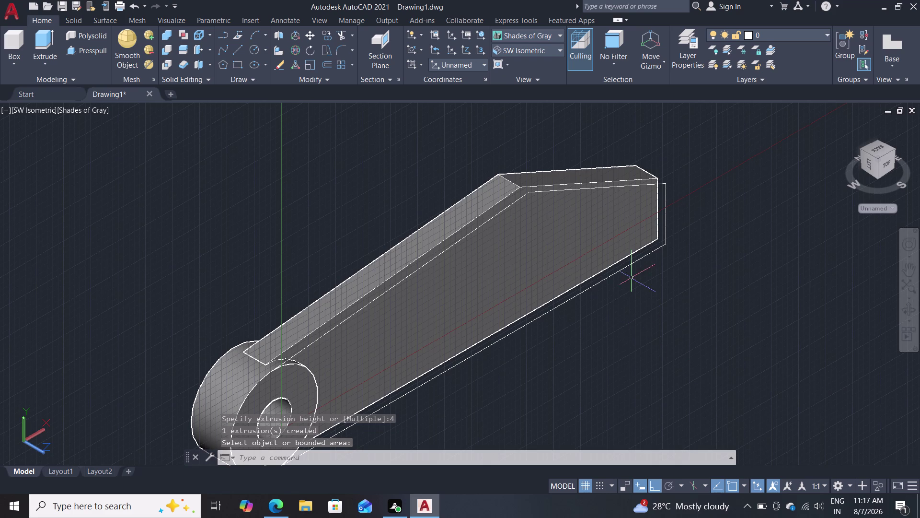
Select the edges at the arm's far end, cancel an accidental stretch, and delete them.
click(617, 270)
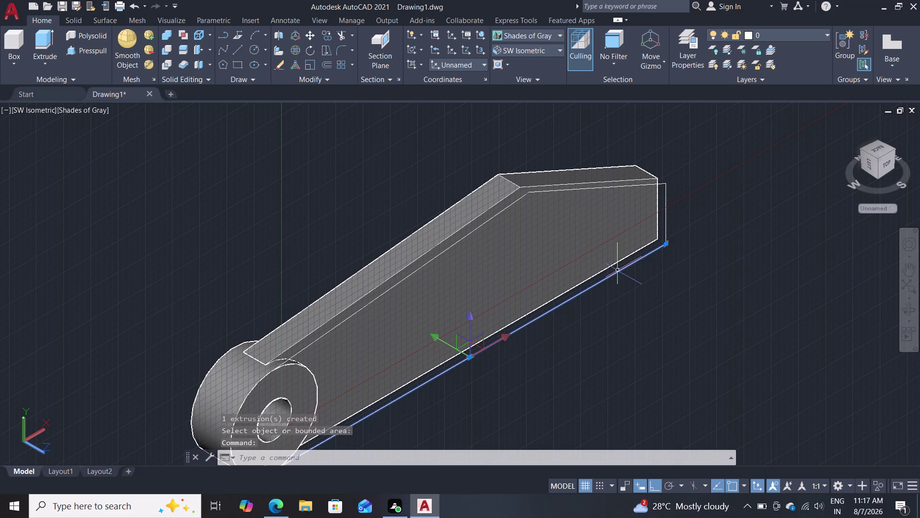
click(664, 211)
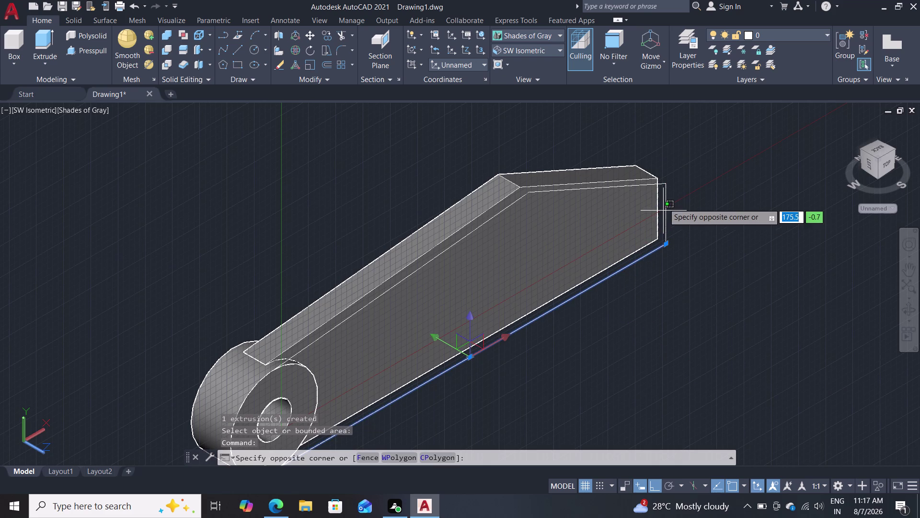
click(669, 184)
click(668, 195)
click(668, 195)
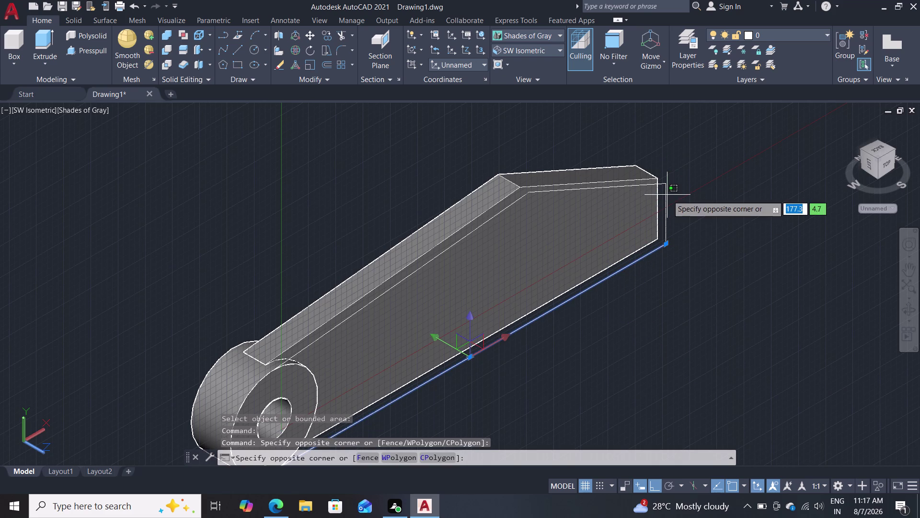
click(667, 200)
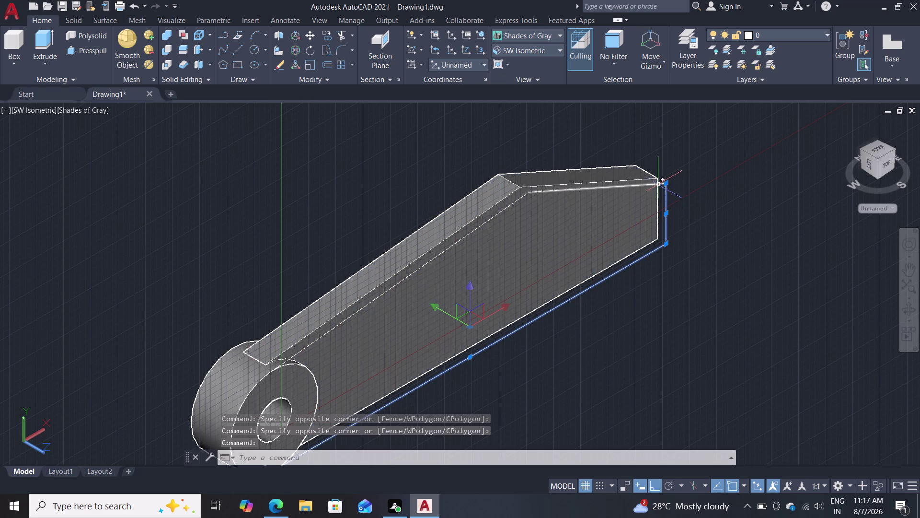
click(664, 183)
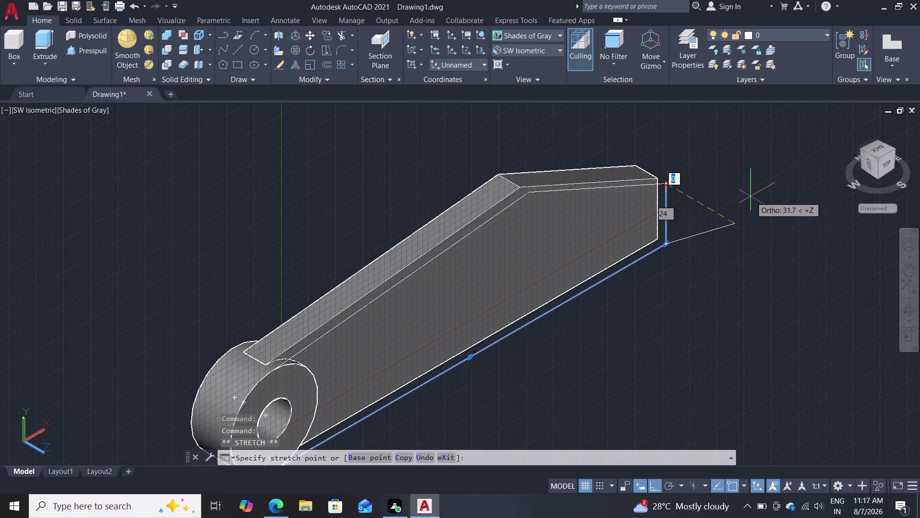
key(Escape)
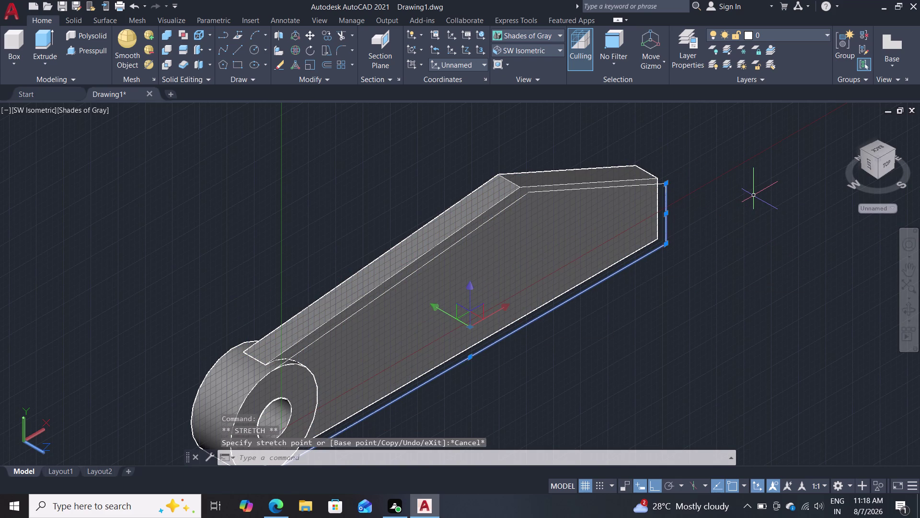
key(Delete)
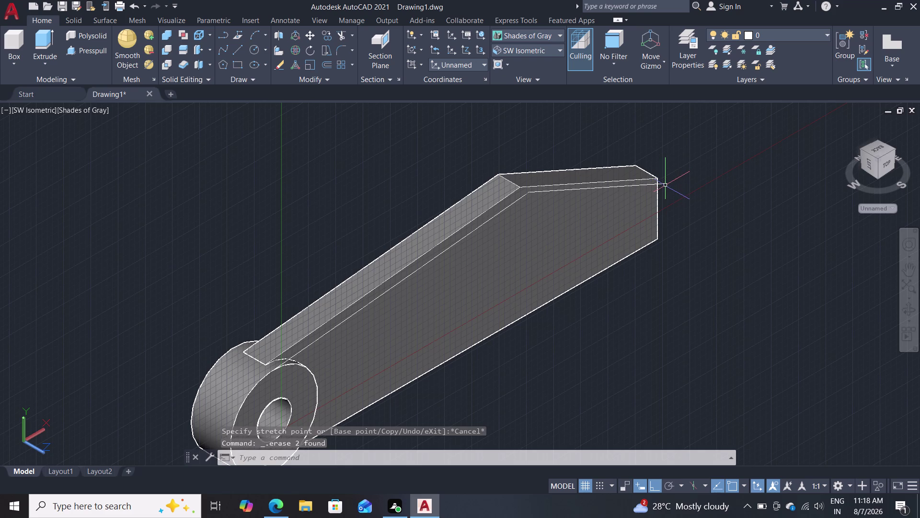
Erase the leftover lines on the lever's top edge and along the groove.
click(665, 183)
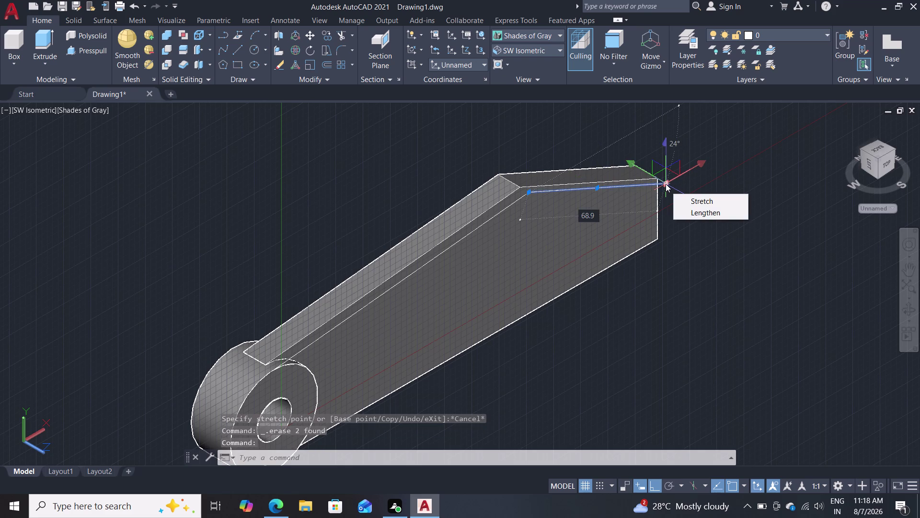
key(Delete)
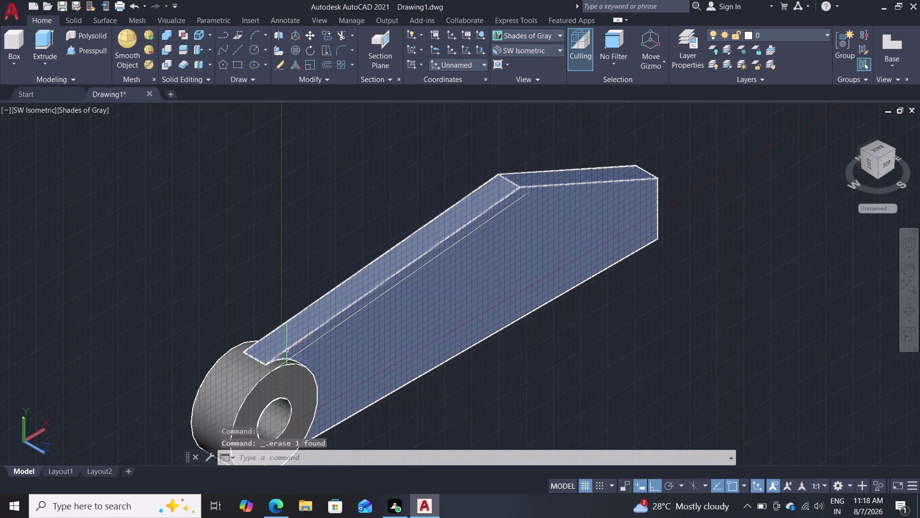
click(296, 355)
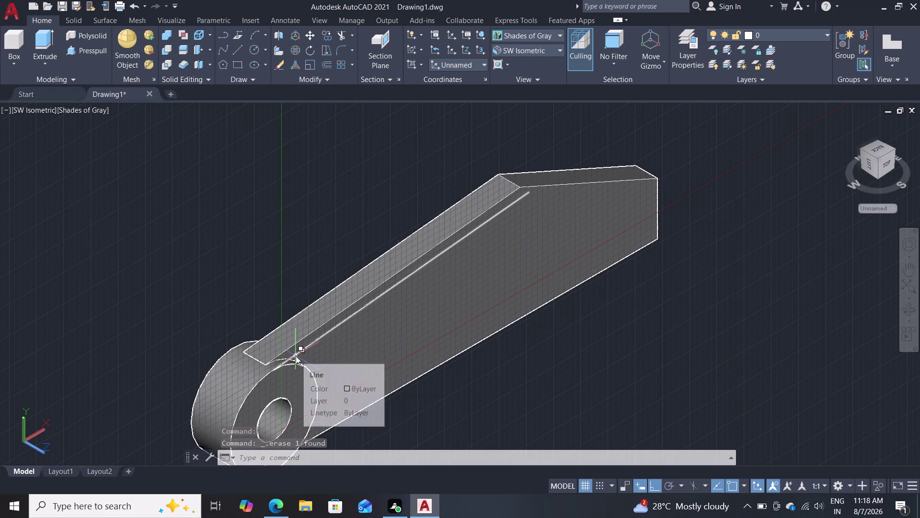
key(Delete)
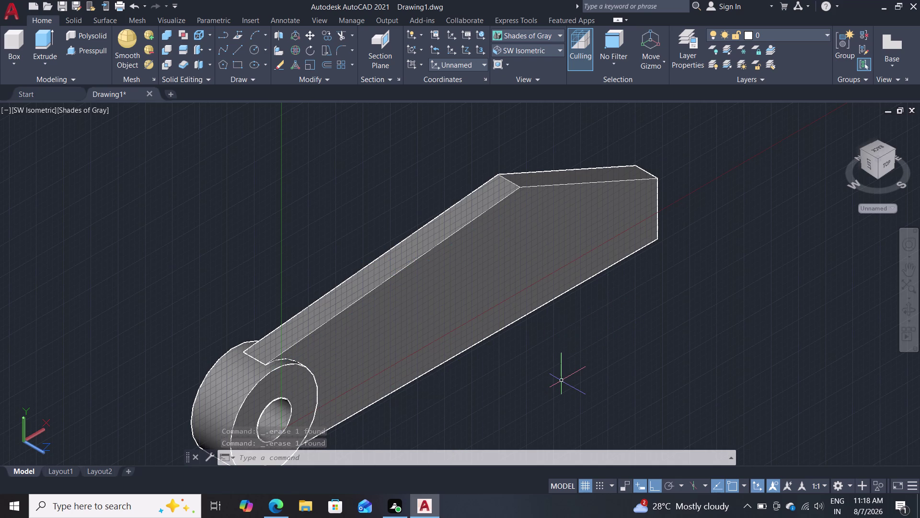
scroll(down, 3)
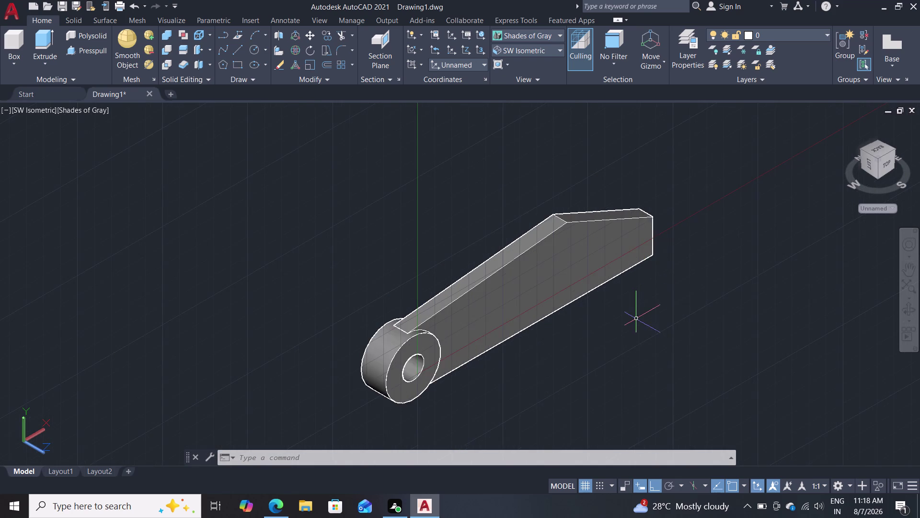
scroll(up, 3)
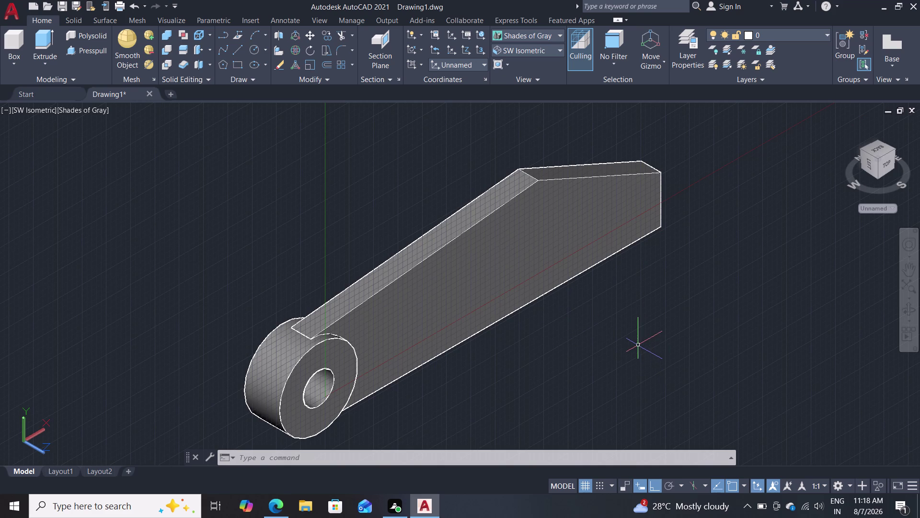
scroll(down, 3)
scroll(up, 3)
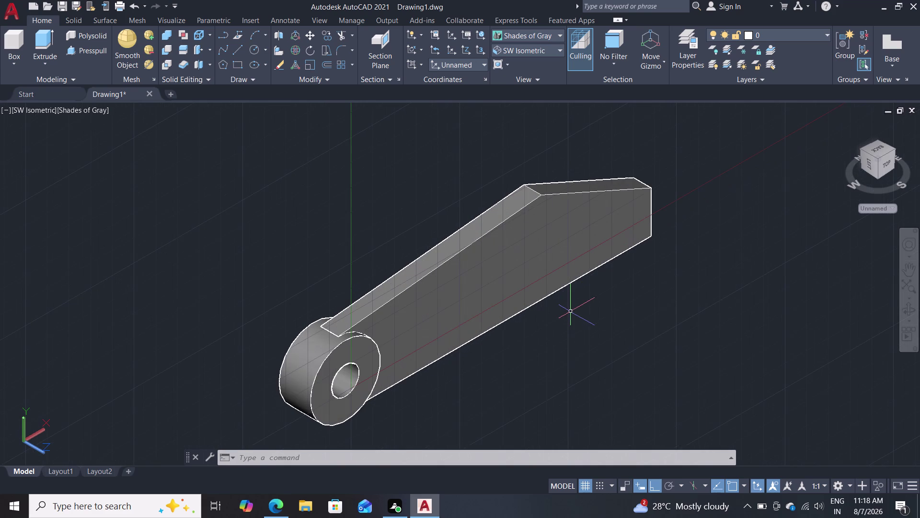
middle_drag(603, 296, 597, 336)
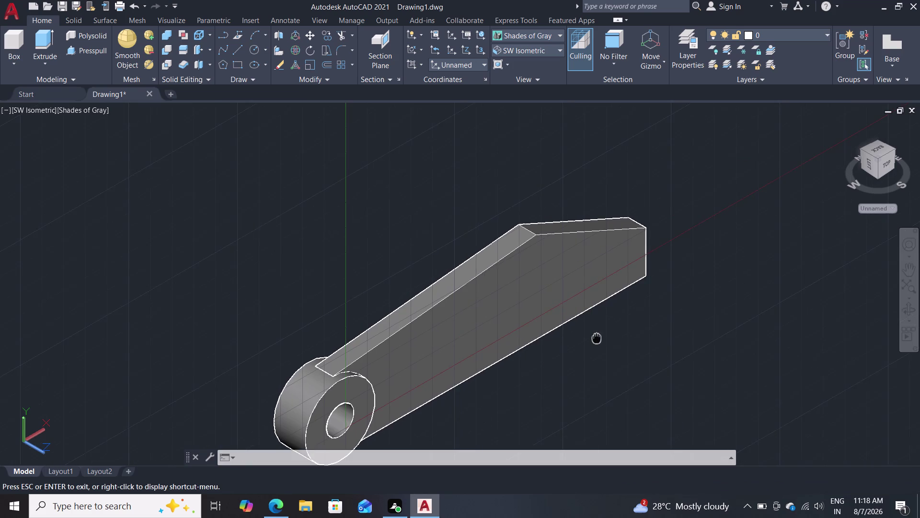
middle_drag(597, 336, 616, 311)
scroll(up, 3)
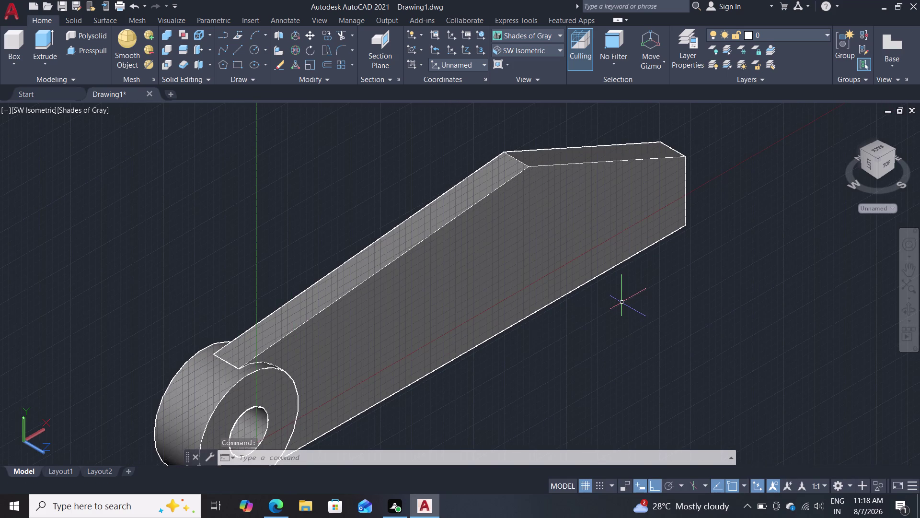
scroll(down, 3)
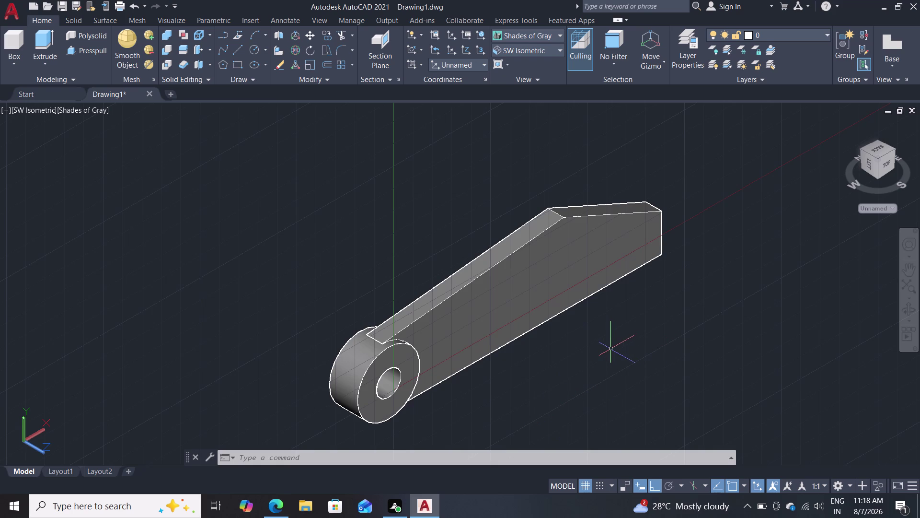
key(c)
key(o)
key(Return)
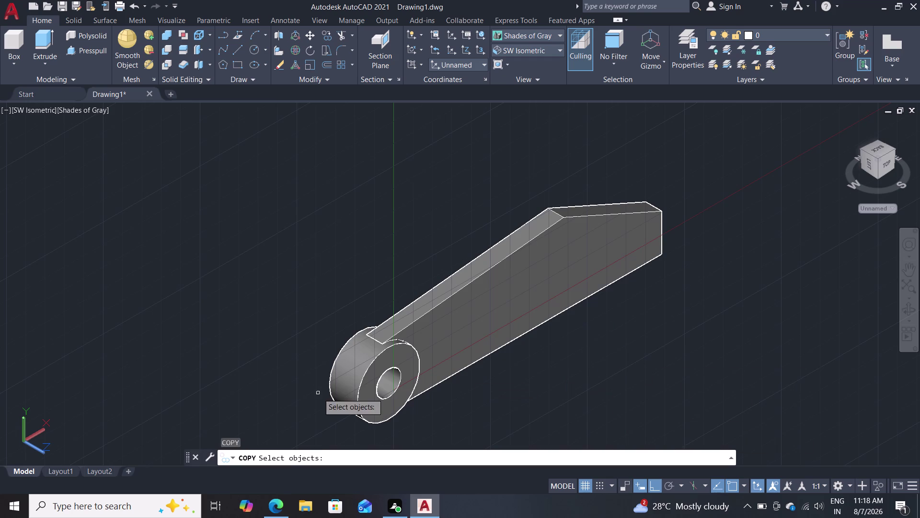
click(353, 366)
click(406, 322)
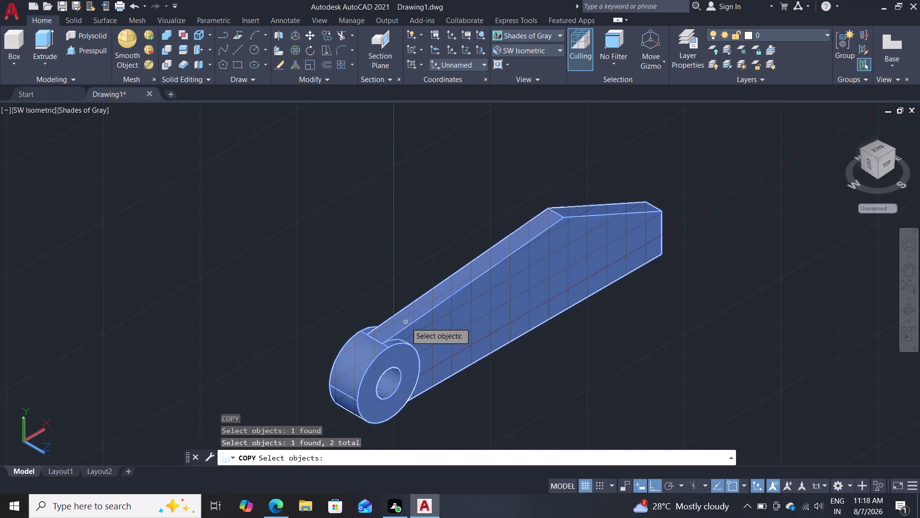
key(Return)
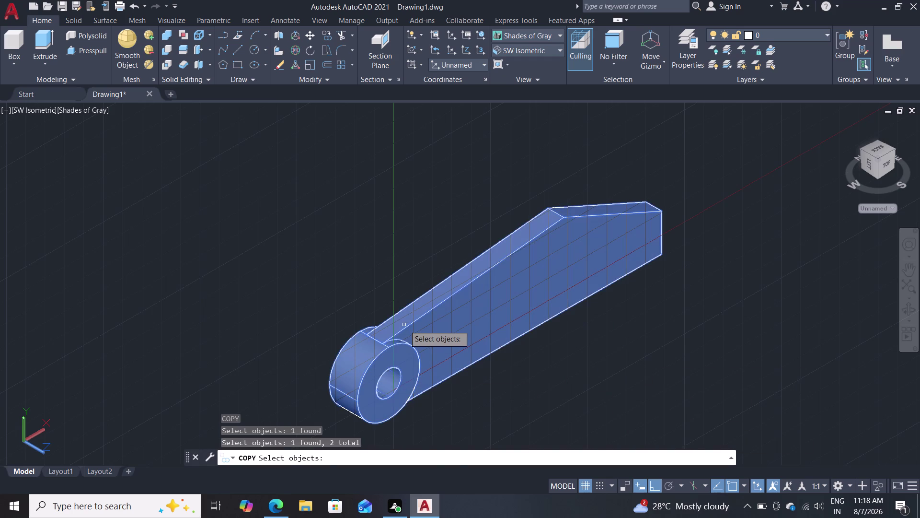
click(392, 419)
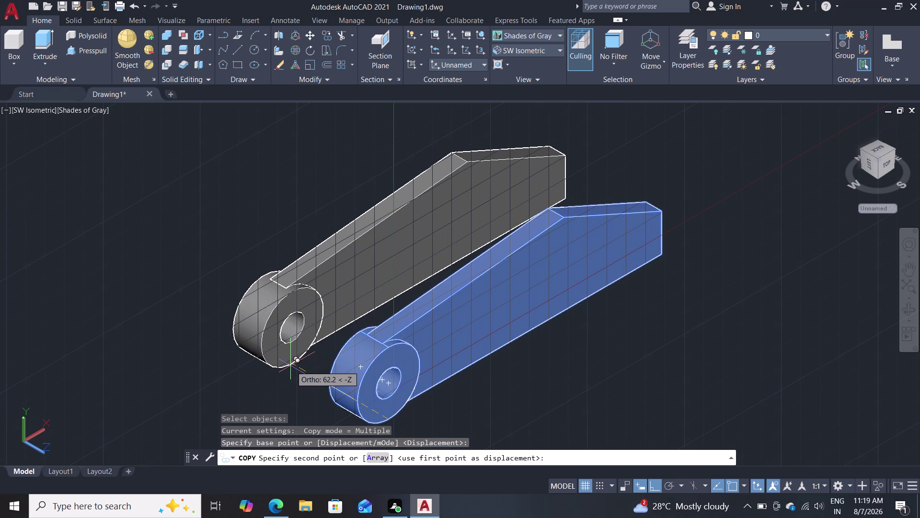
key(2)
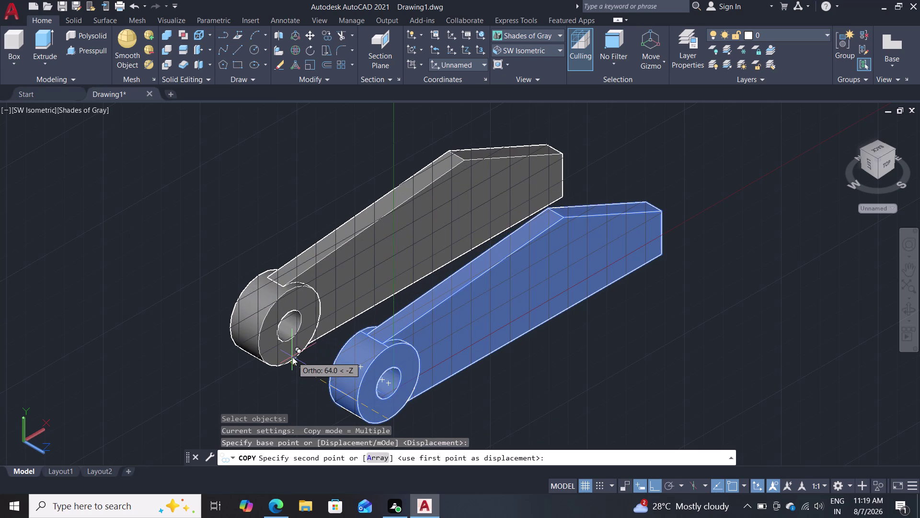
key(5)
key(Return)
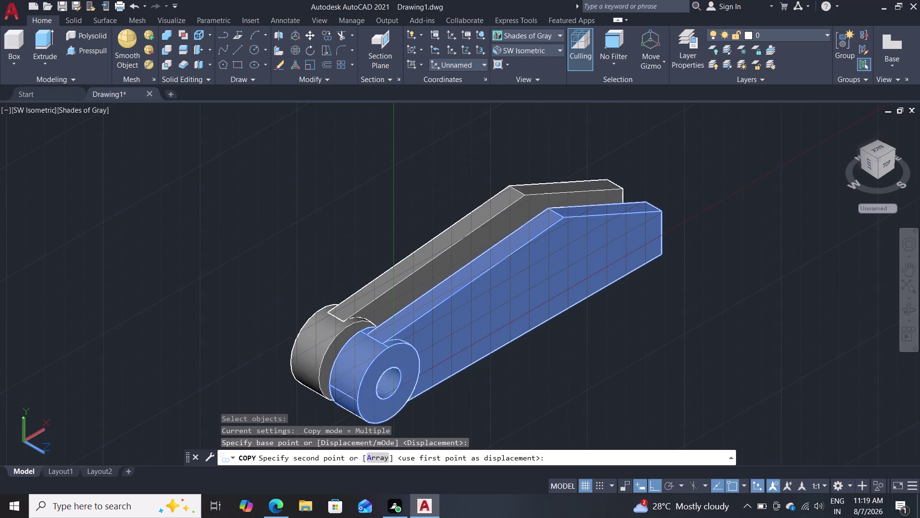
key(Escape)
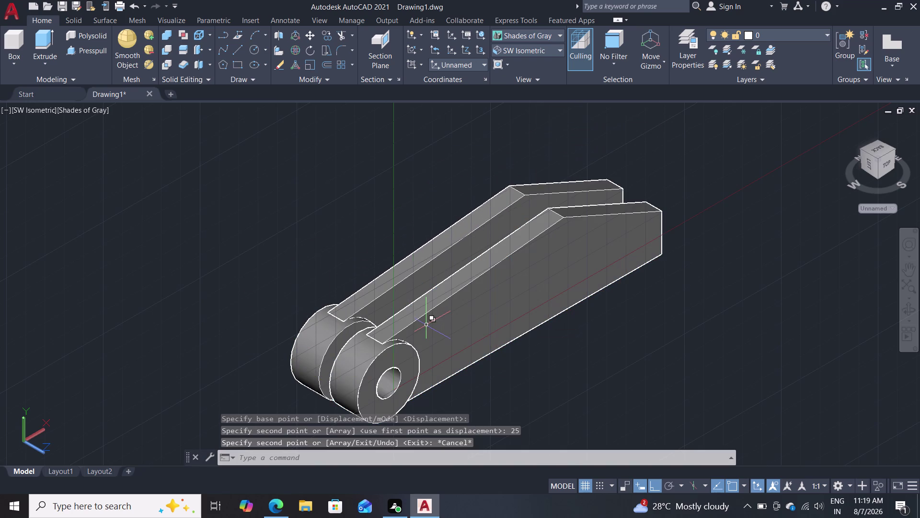
key(ctrl+z)
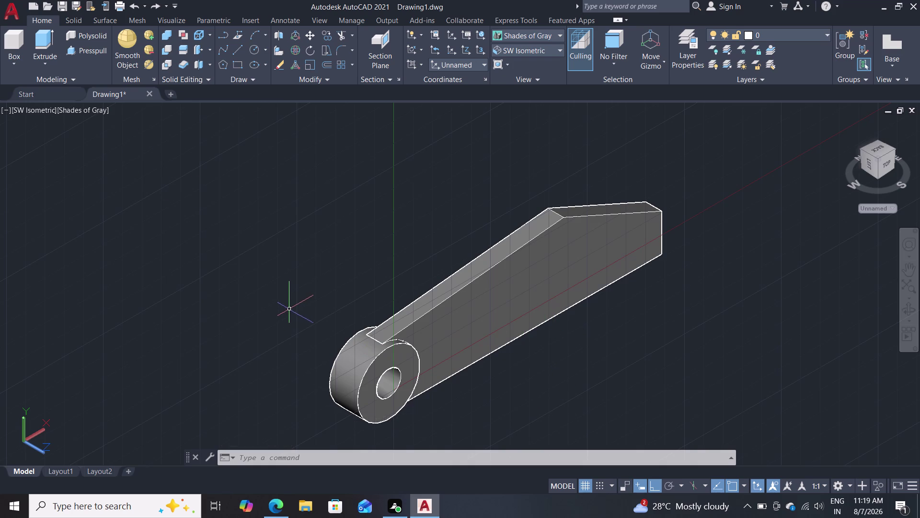
Start COPY on the hub cylinder and arm body, with the base point at the hub's lower edge.
key(c)
key(o)
key(Return)
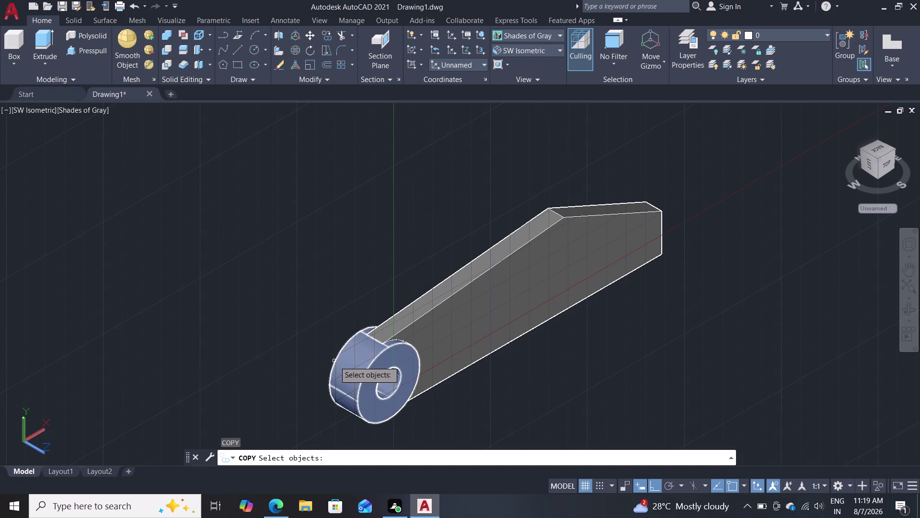
click(354, 365)
click(456, 323)
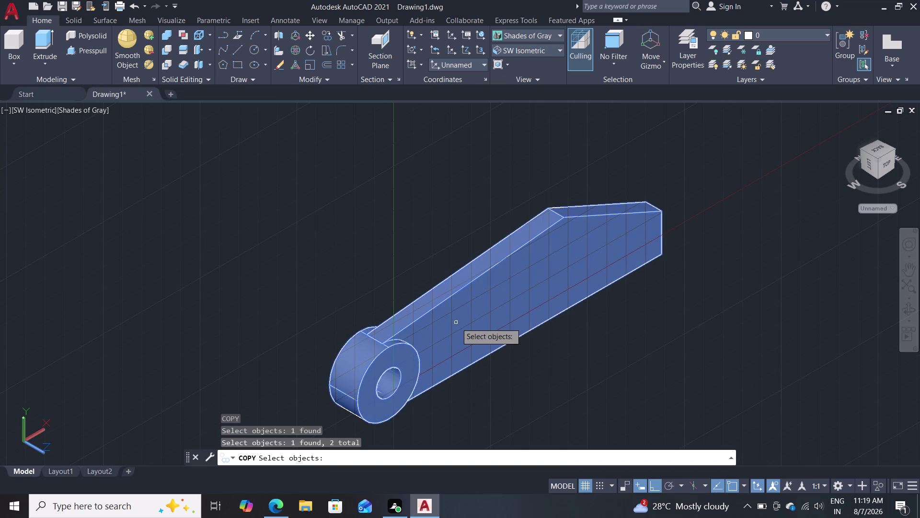
key(Return)
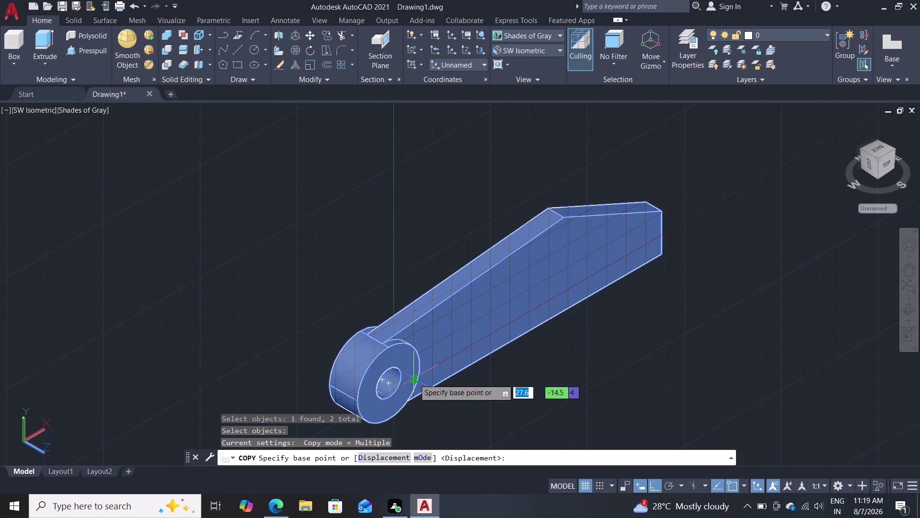
click(392, 417)
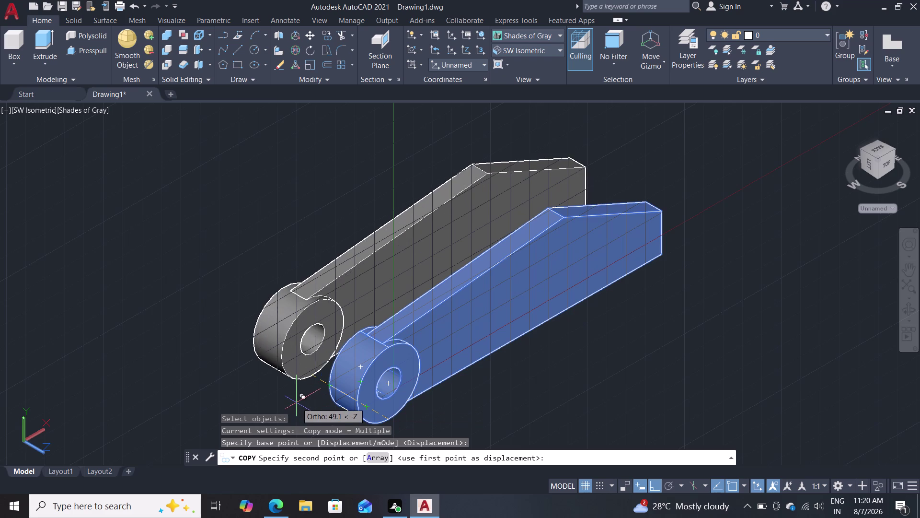
Place the lever arm copy 43 units behind the original and end COPY.
text(43)
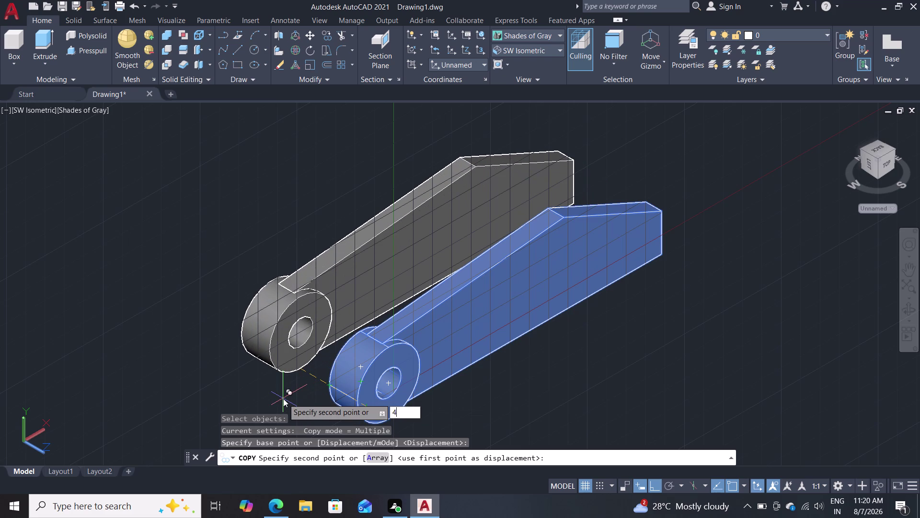
key(Return)
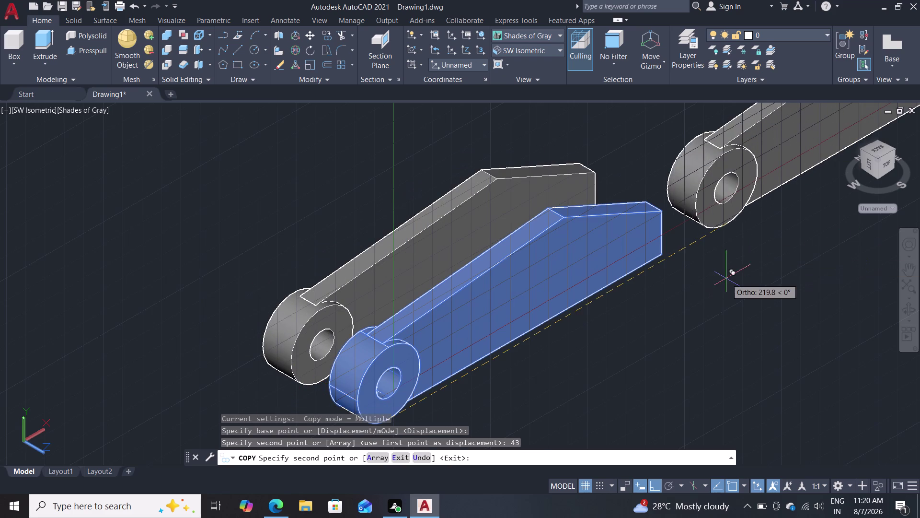
key(Escape)
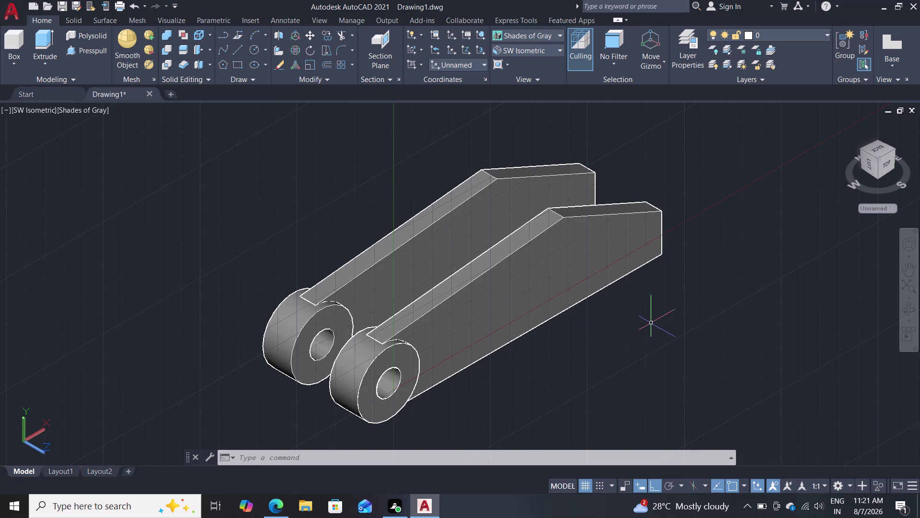
From a top-down view, draw a line joining the left and right arms' bottom corners.
middle_drag(673, 296, 669, 364)
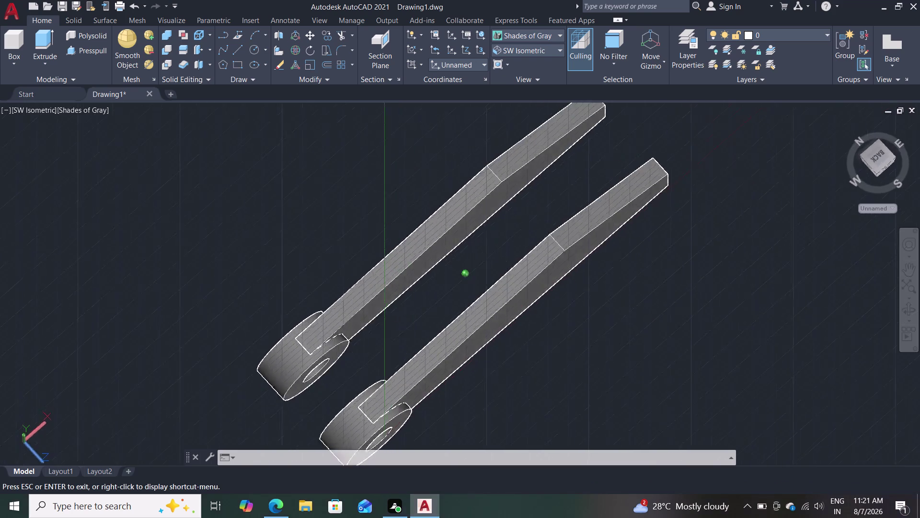
middle_drag(669, 364, 607, 385)
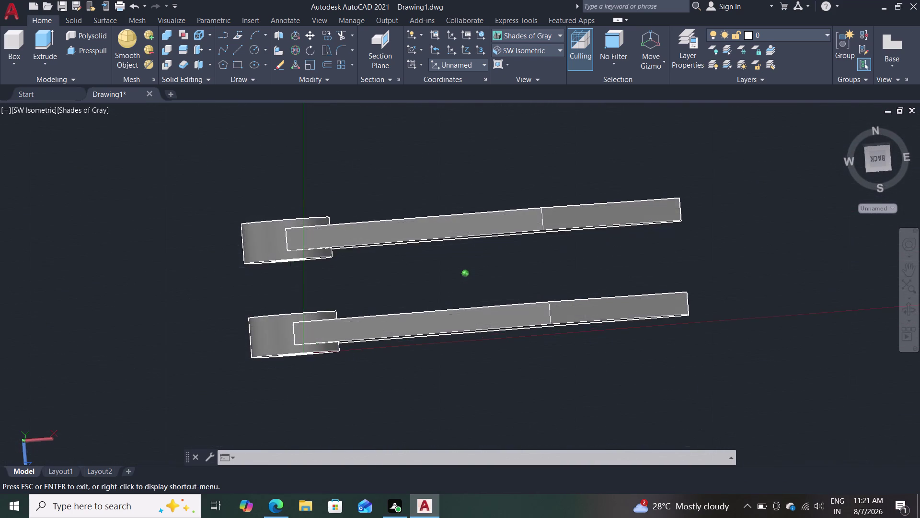
middle_drag(608, 385, 589, 381)
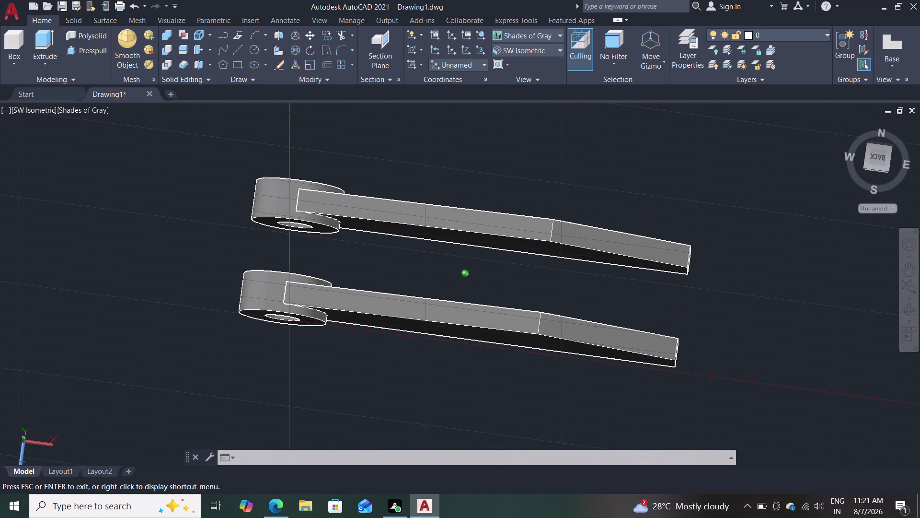
middle_drag(588, 381, 749, 250)
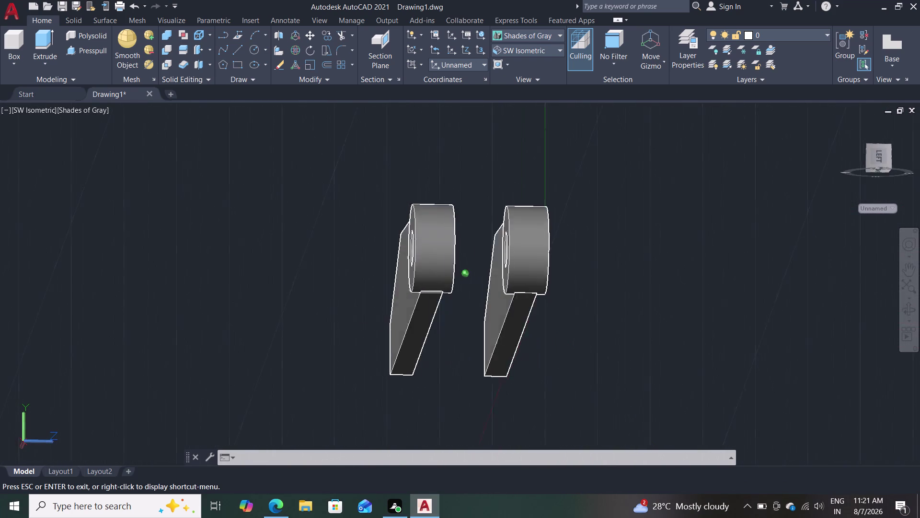
middle_drag(750, 249, 744, 246)
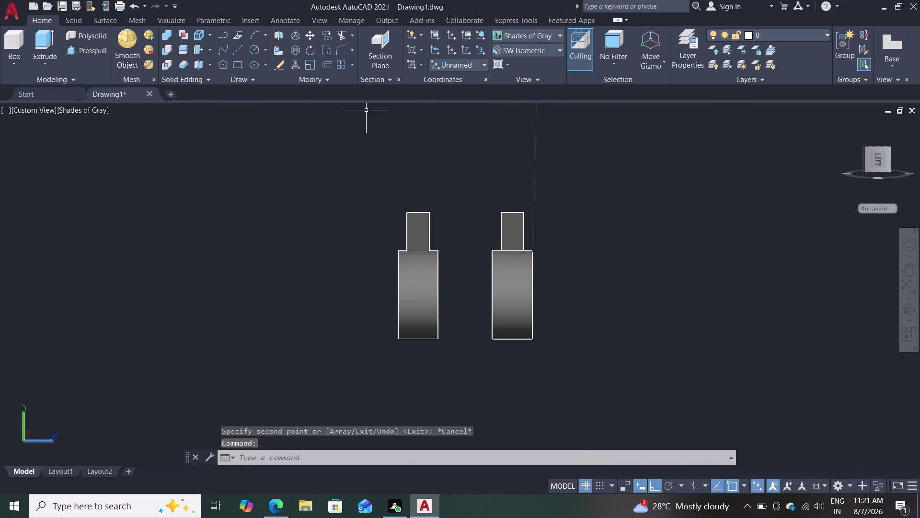
key(l)
key(Return)
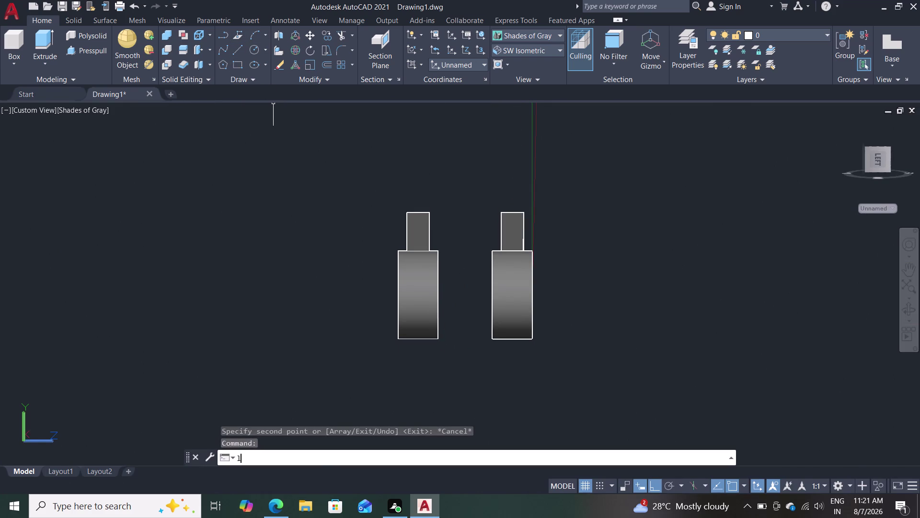
click(438, 337)
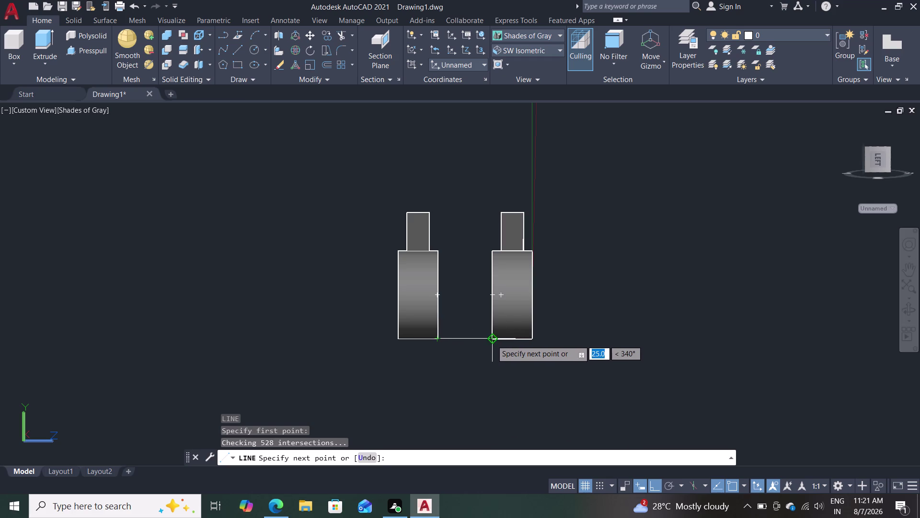
click(492, 340)
key(Escape)
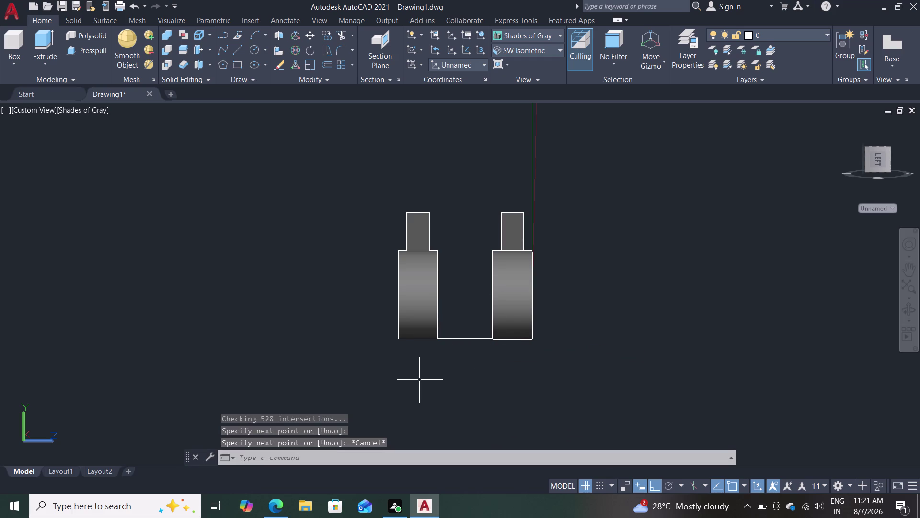
key(d)
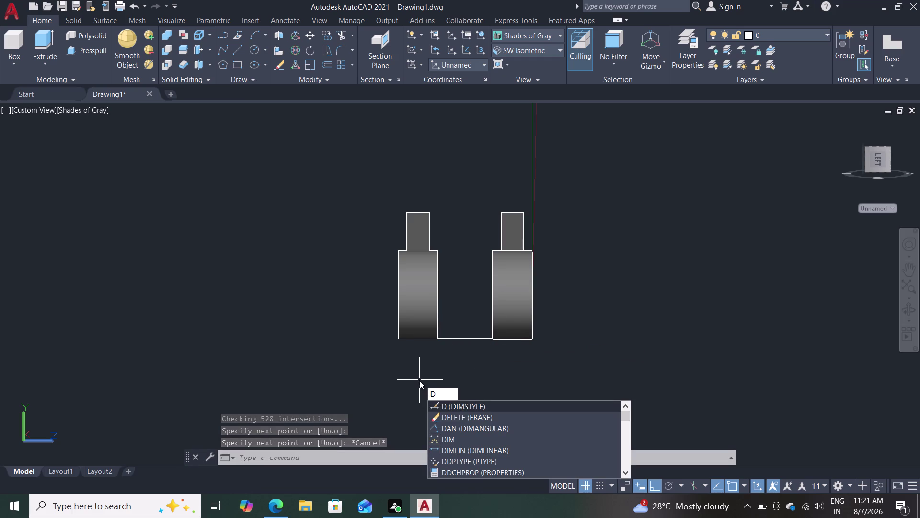
key(Down)
key(Down)
key(Down)
key(Down)
key(Down)
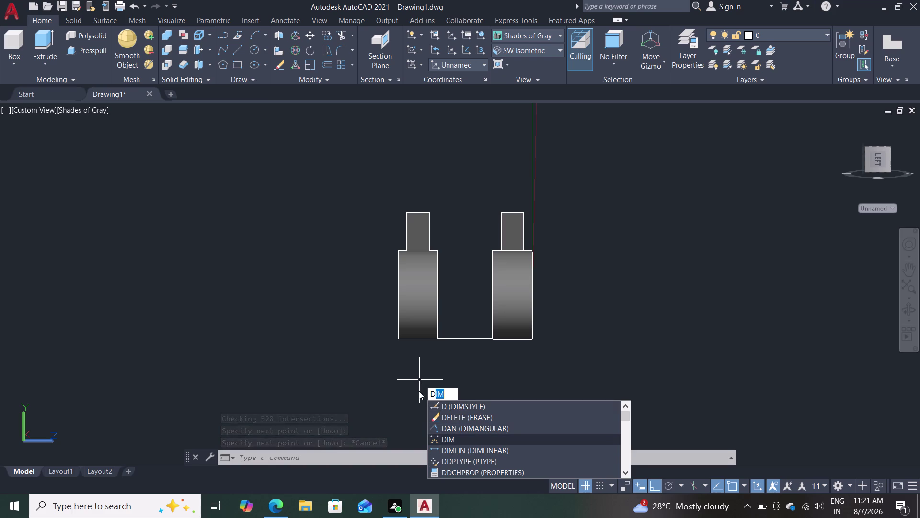
key(Down)
key(Down)
key(Down)
key(Down)
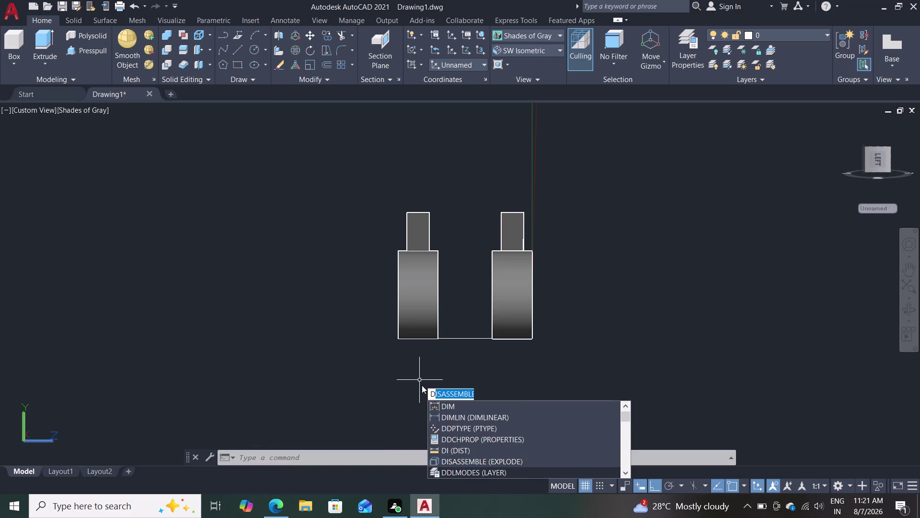
right_click(421, 385)
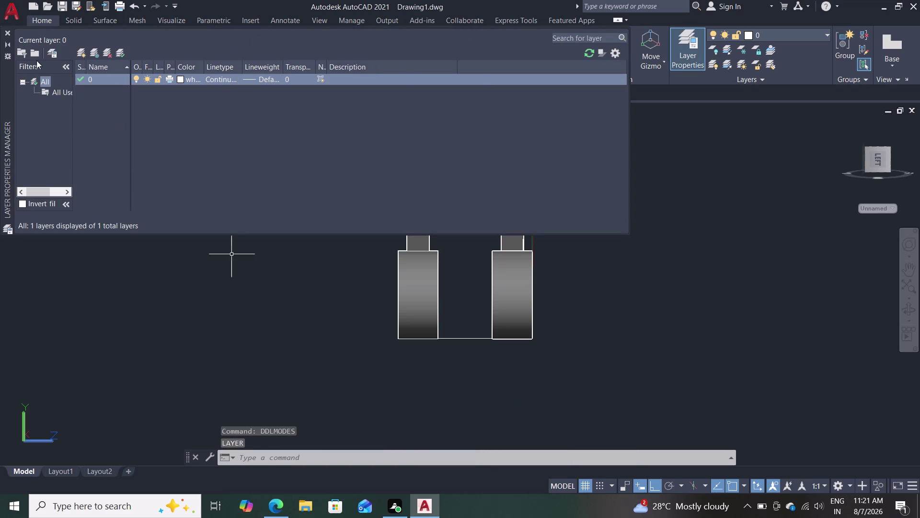
click(6, 34)
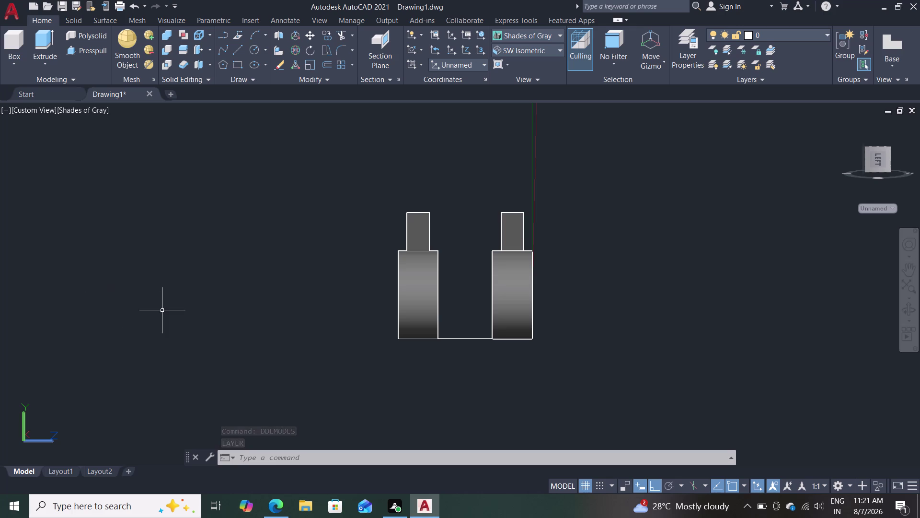
key(d)
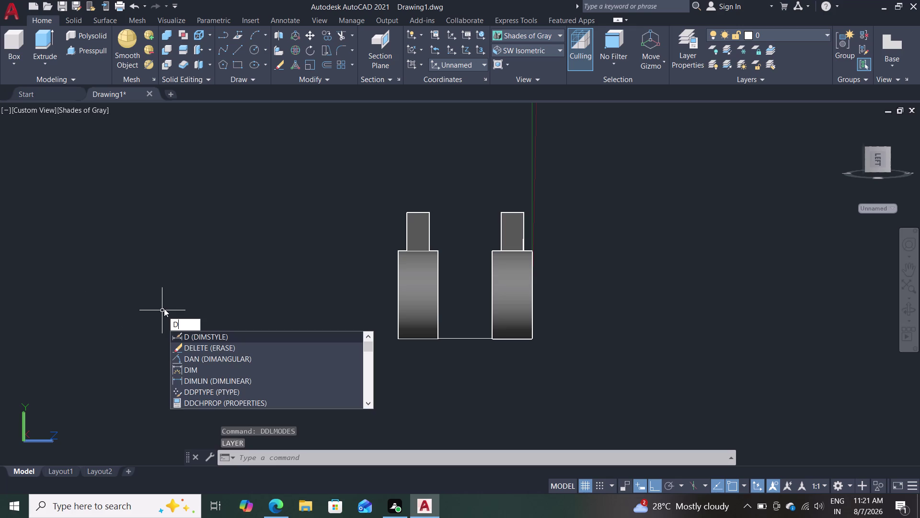
key(a)
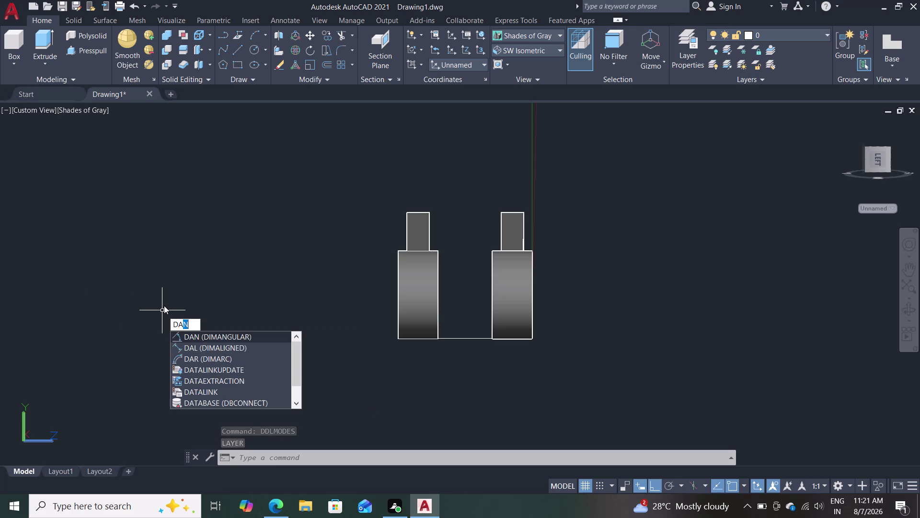
click(195, 351)
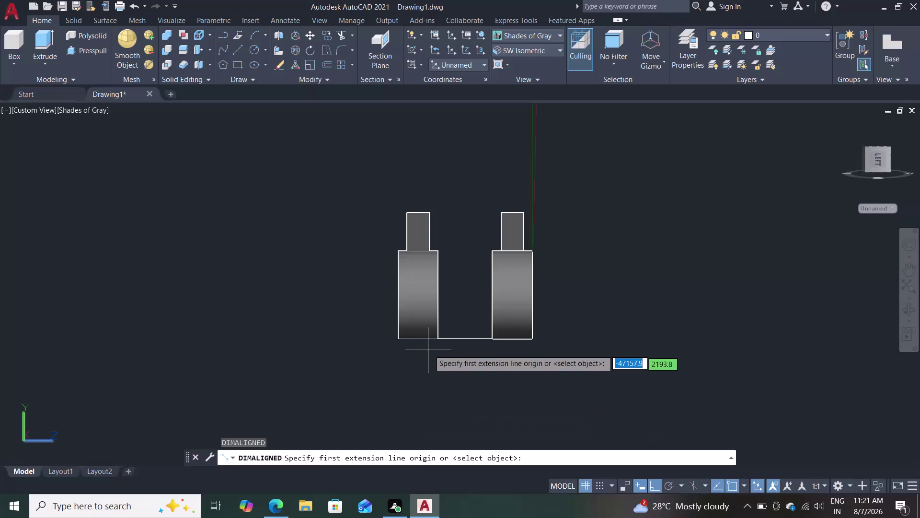
click(438, 337)
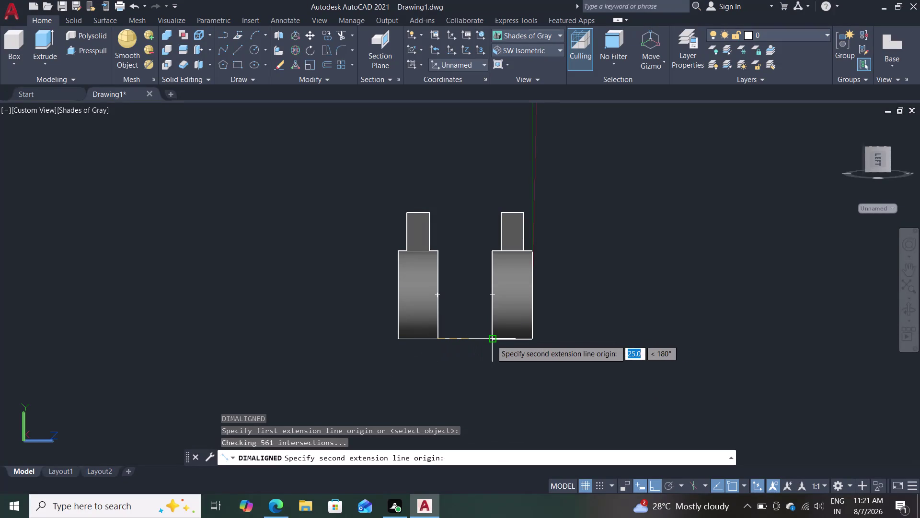
click(492, 340)
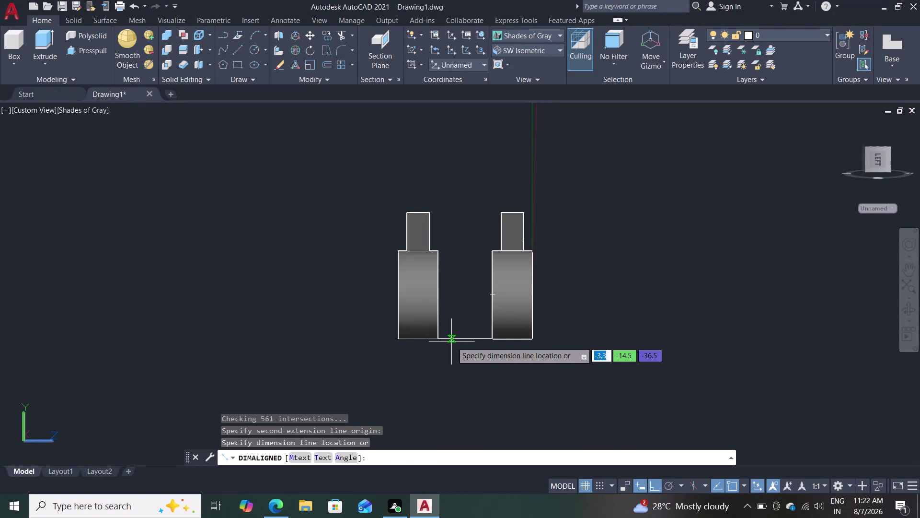
click(457, 352)
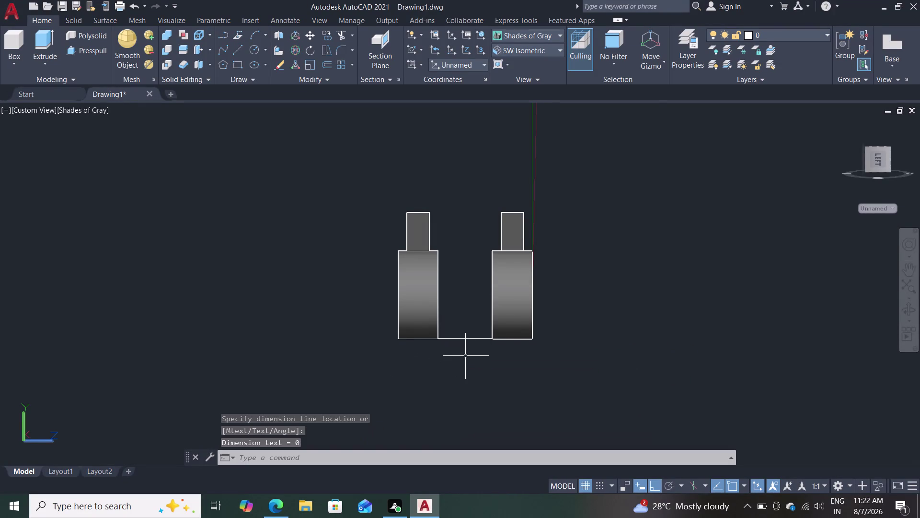
scroll(up, 3)
scroll(up, 3)
scroll(down, 3)
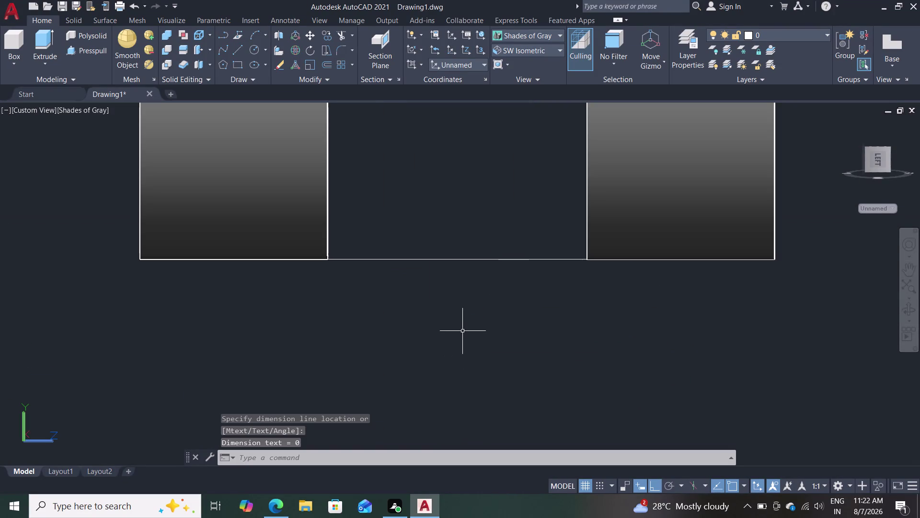
key(ctrl+z)
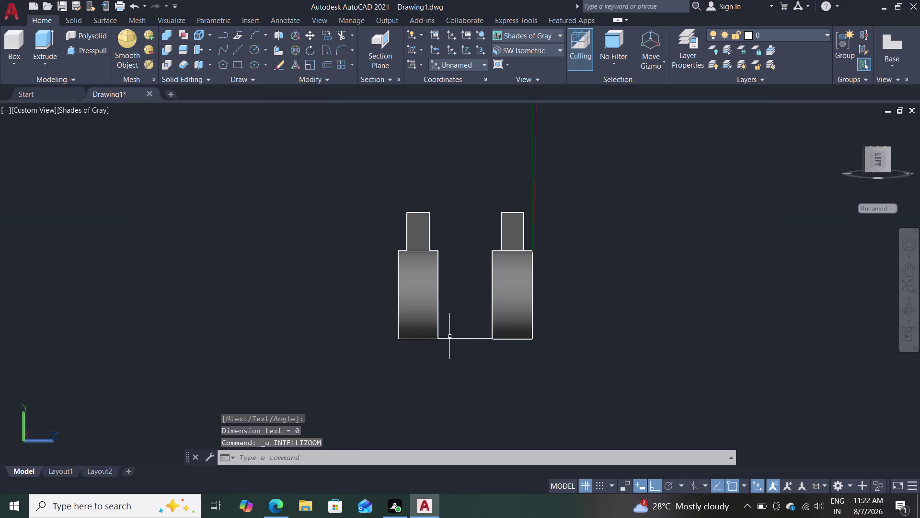
scroll(up, 3)
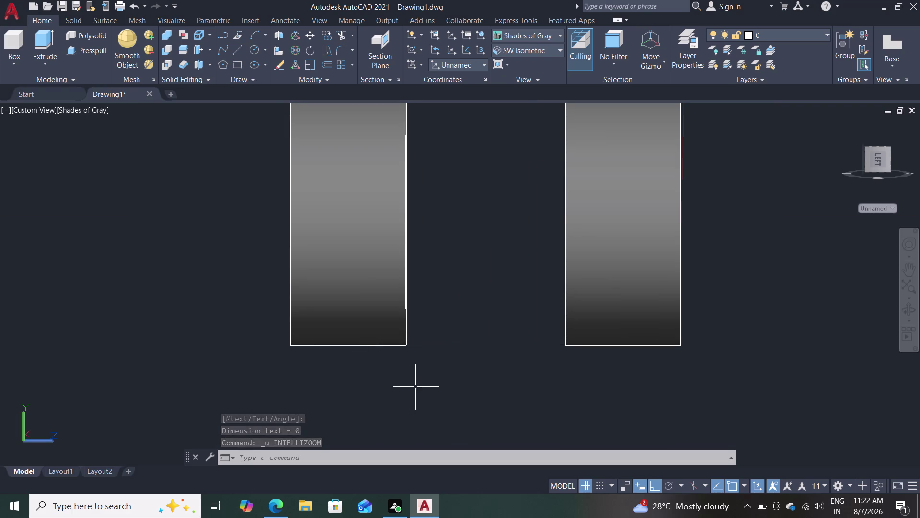
key(ctrl+z)
scroll(up, 3)
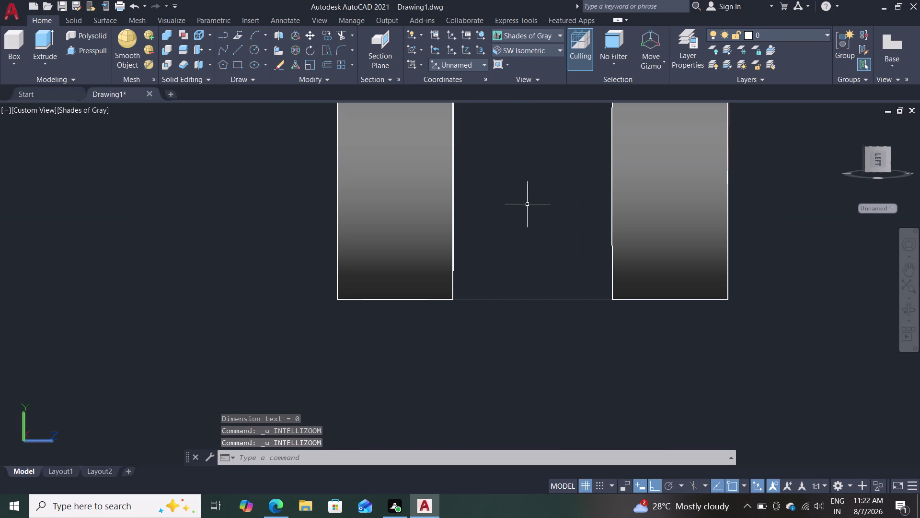
scroll(down, 3)
middle_drag(523, 211, 489, 259)
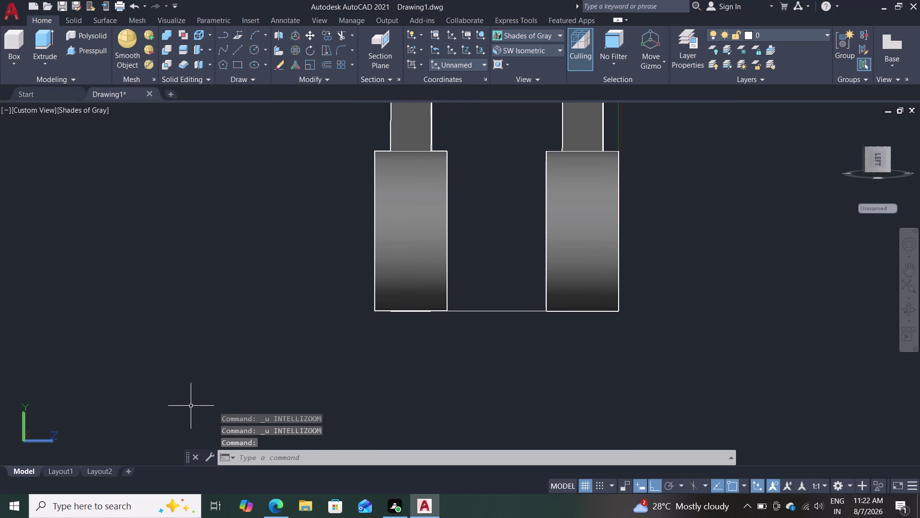
key(d)
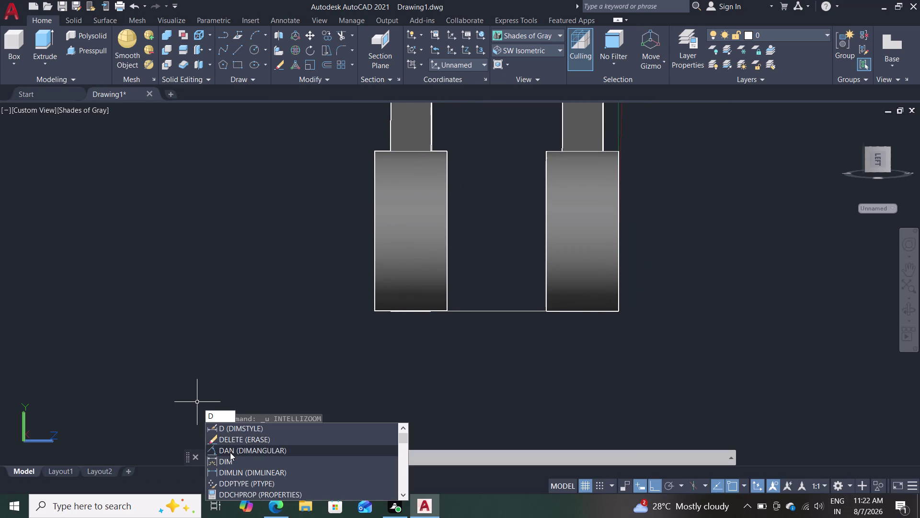
click(228, 461)
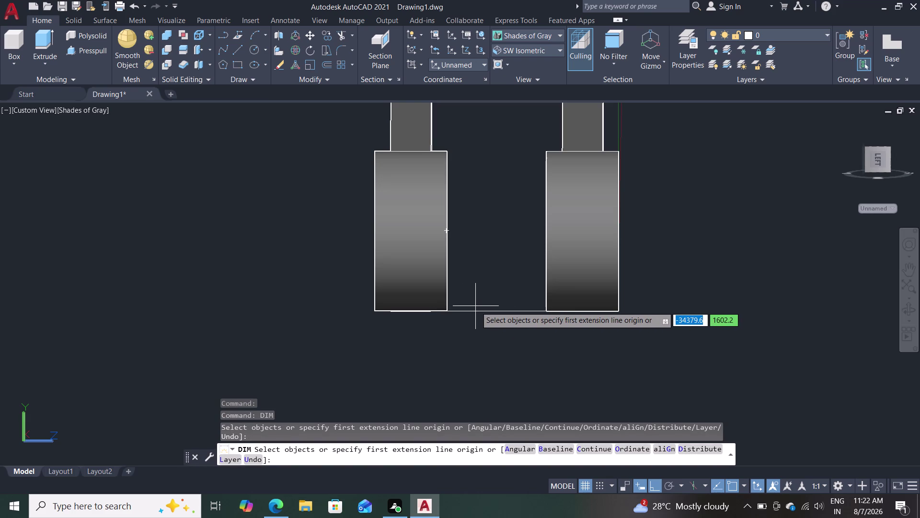
key(Escape)
key(Escape)
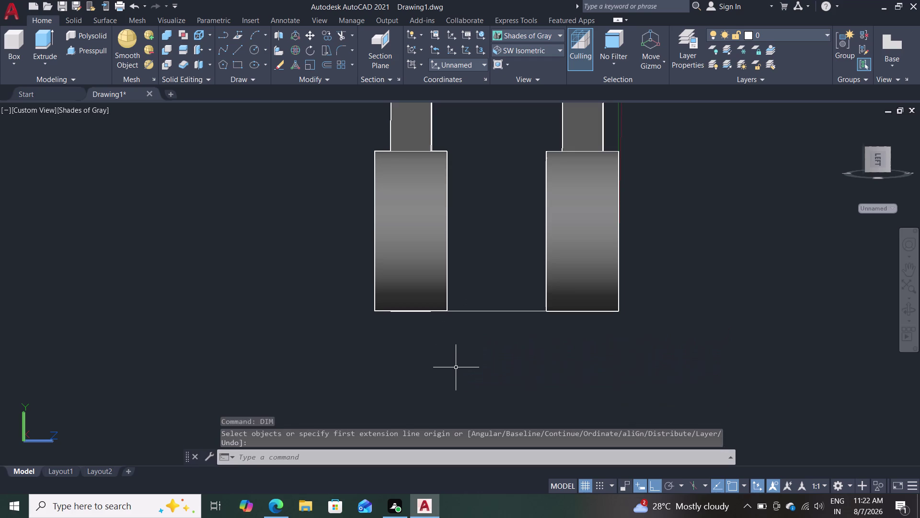
scroll(up, 3)
scroll(down, 3)
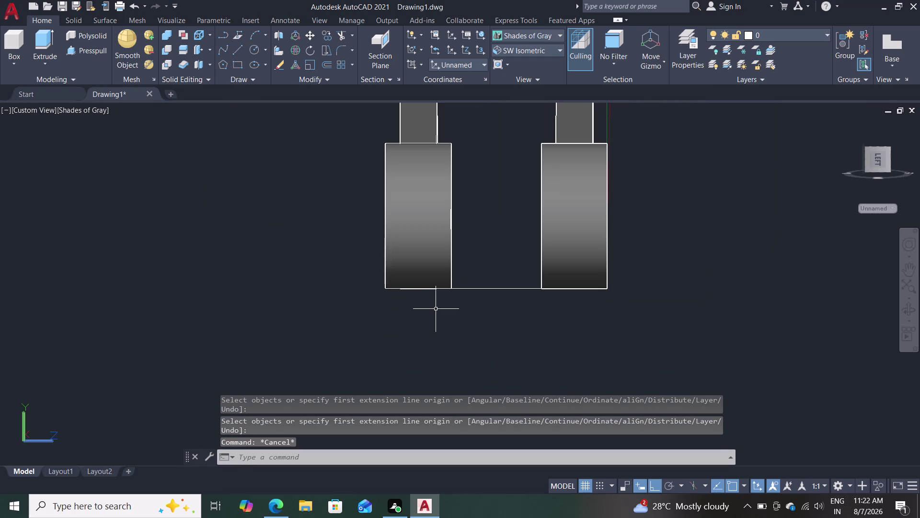
scroll(down, 3)
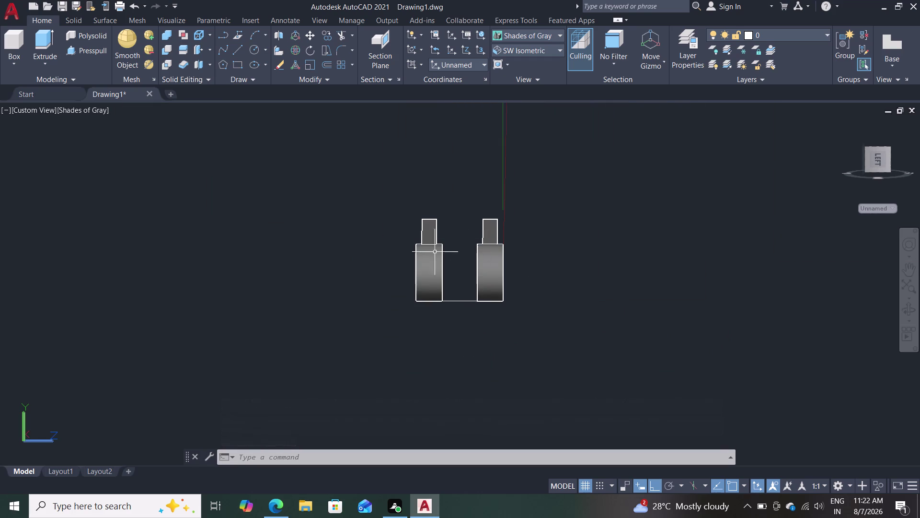
scroll(up, 3)
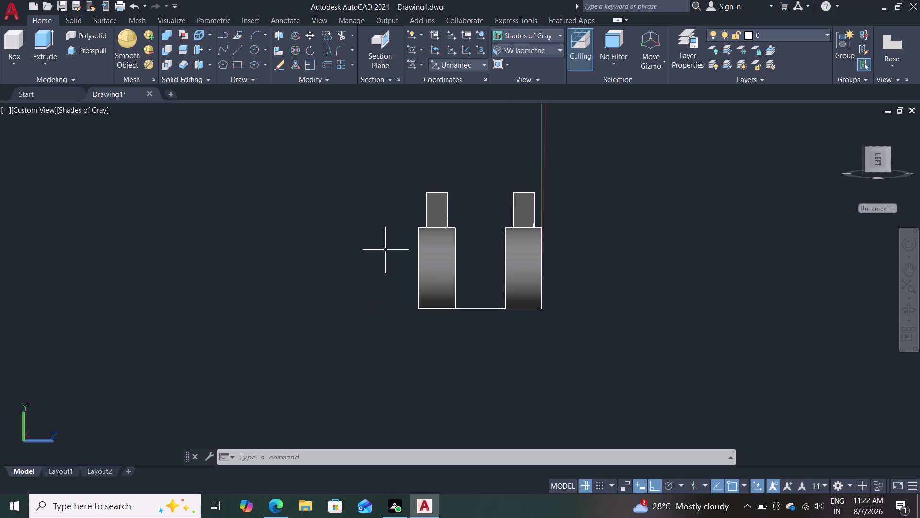
click(517, 33)
Switch the display to wireframe and zoom in and out on the model.
click(516, 59)
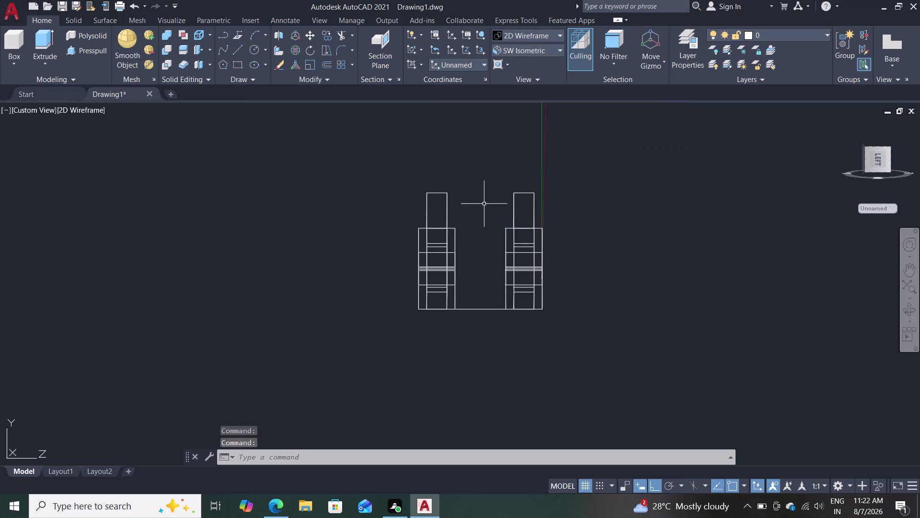
scroll(up, 3)
scroll(down, 3)
scroll(up, 3)
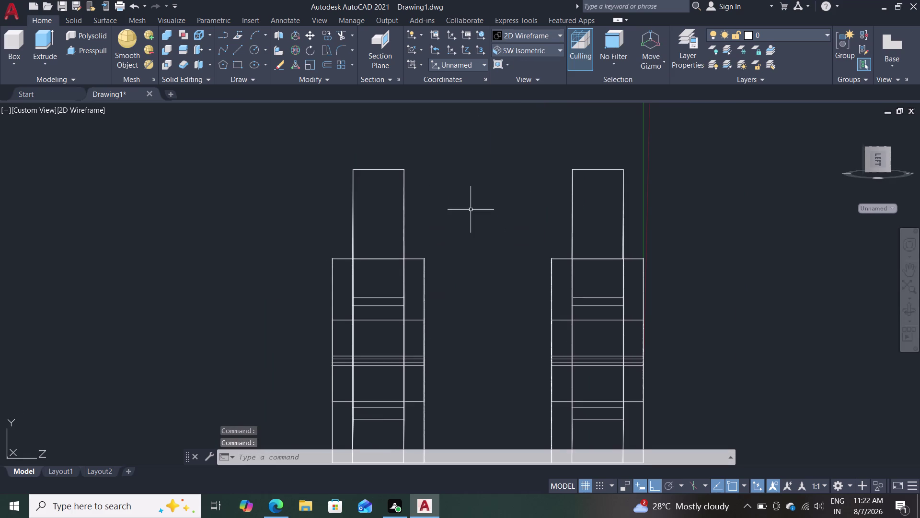
scroll(down, 3)
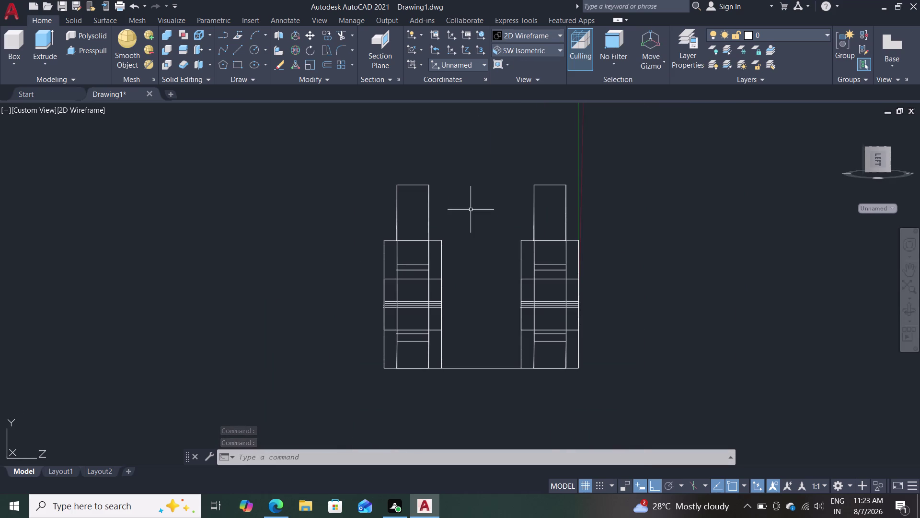
scroll(up, 3)
scroll(down, 3)
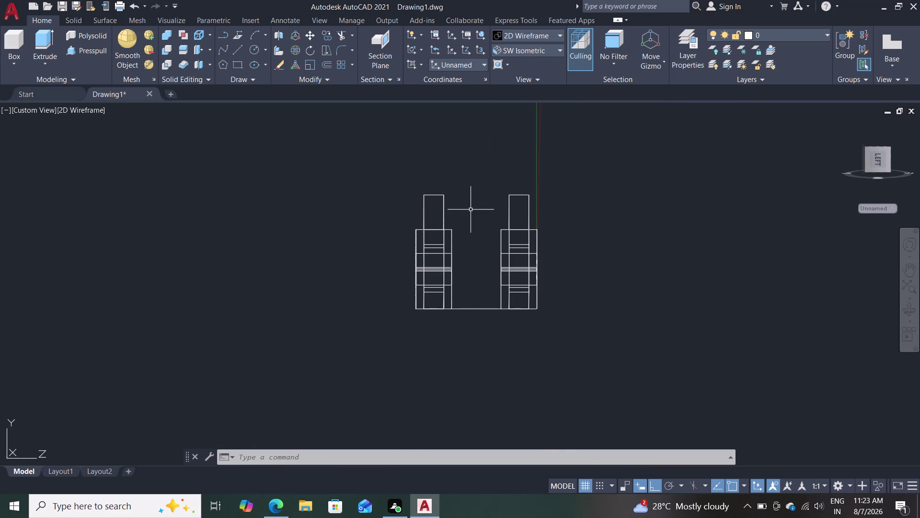
Orbit to a 3D angle and apply the Shades of Gray visual style.
middle_drag(585, 279, 586, 279)
middle_drag(586, 279, 457, 296)
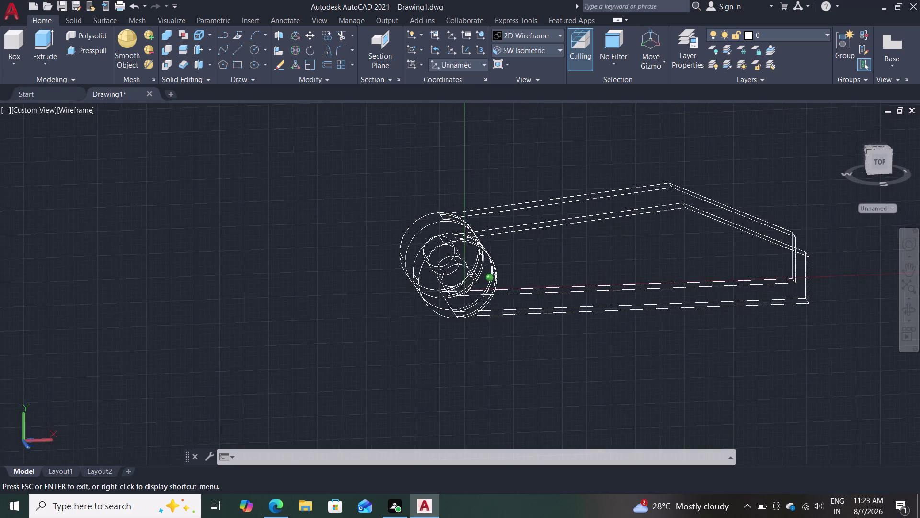
middle_drag(457, 297, 446, 296)
middle_drag(324, 235, 272, 229)
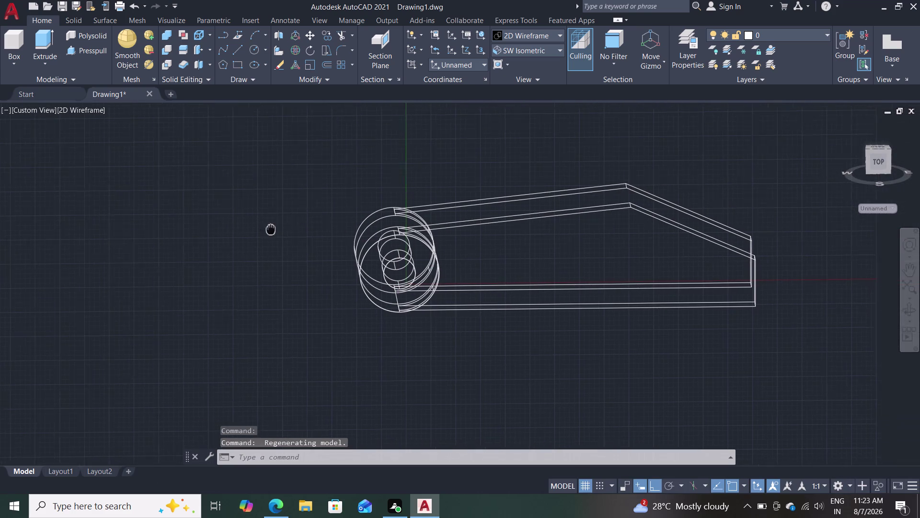
middle_drag(271, 229, 188, 260)
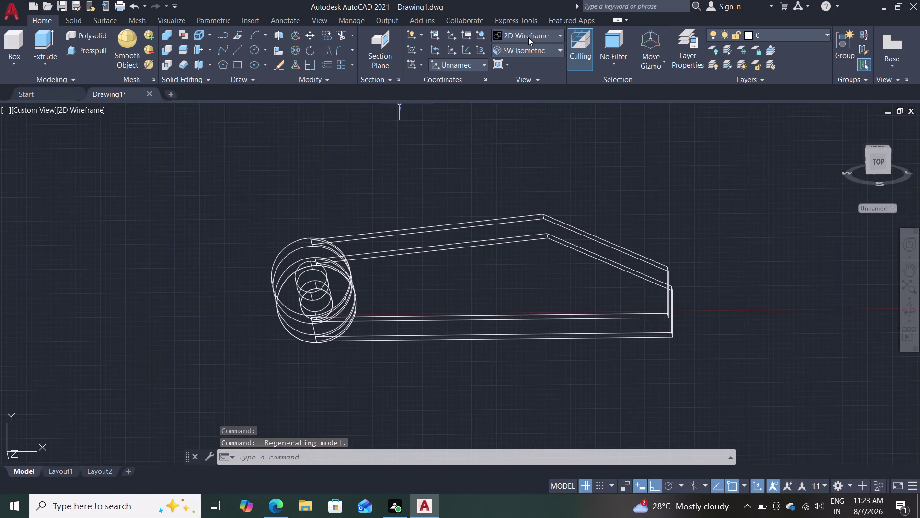
click(528, 37)
click(621, 109)
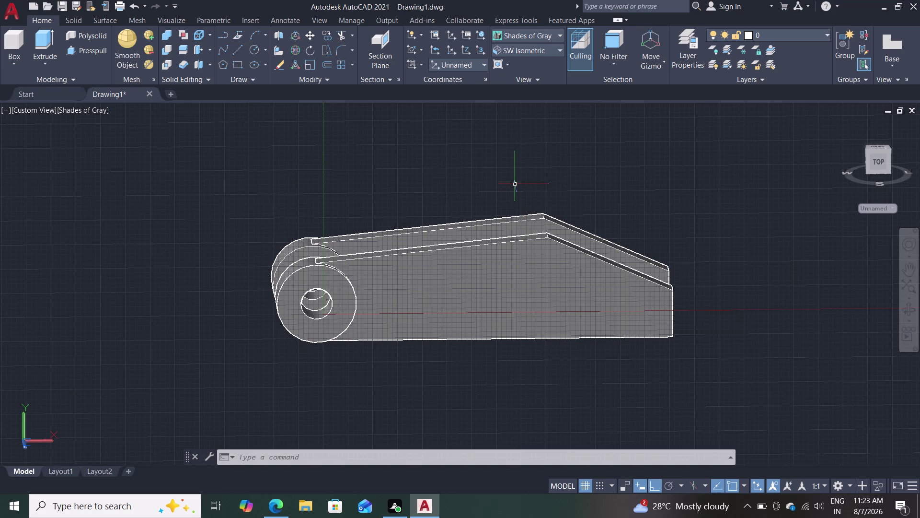
middle_drag(515, 182, 508, 286)
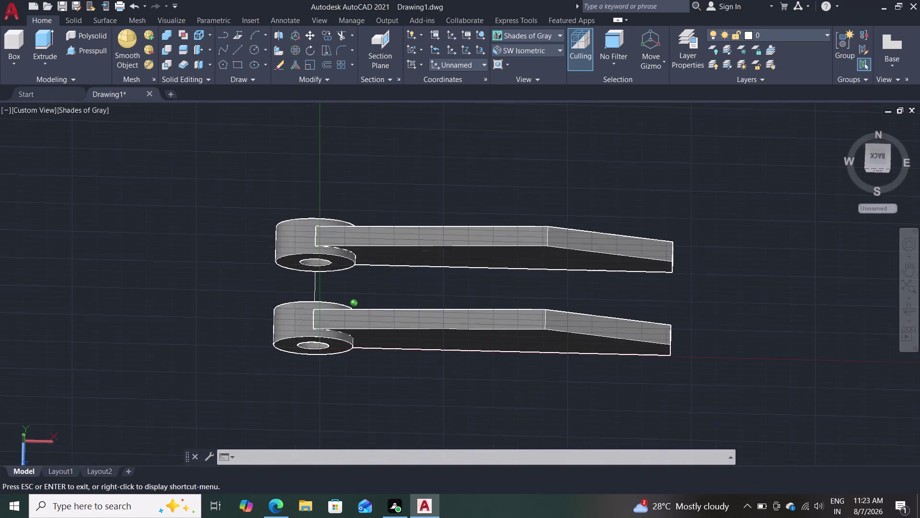
Erase the stray short line near the ends of the two lever arms.
middle_drag(508, 286, 517, 344)
scroll(up, 3)
middle_drag(420, 272, 348, 258)
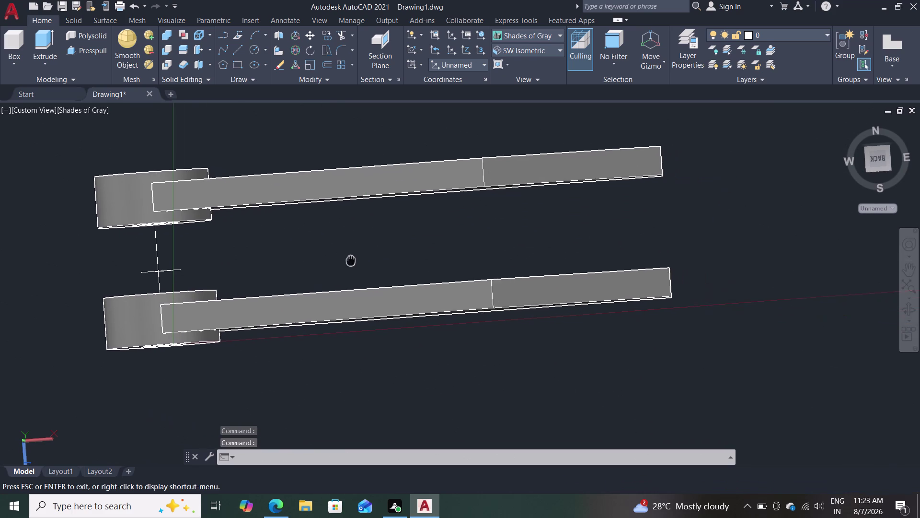
middle_drag(347, 258, 272, 258)
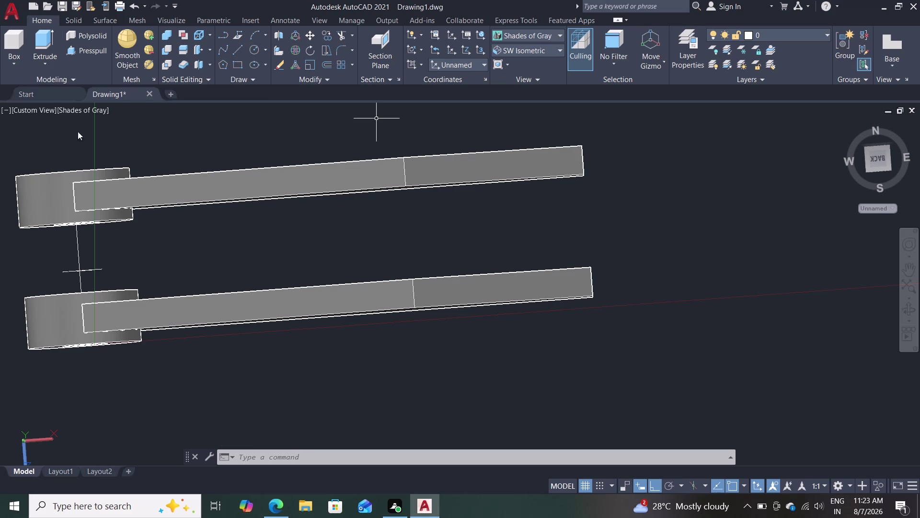
middle_drag(384, 238, 388, 241)
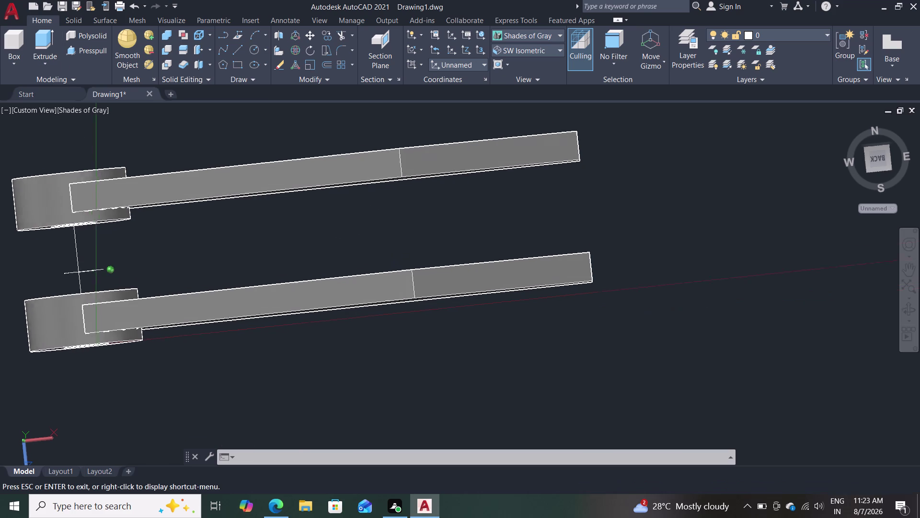
middle_drag(388, 241, 382, 261)
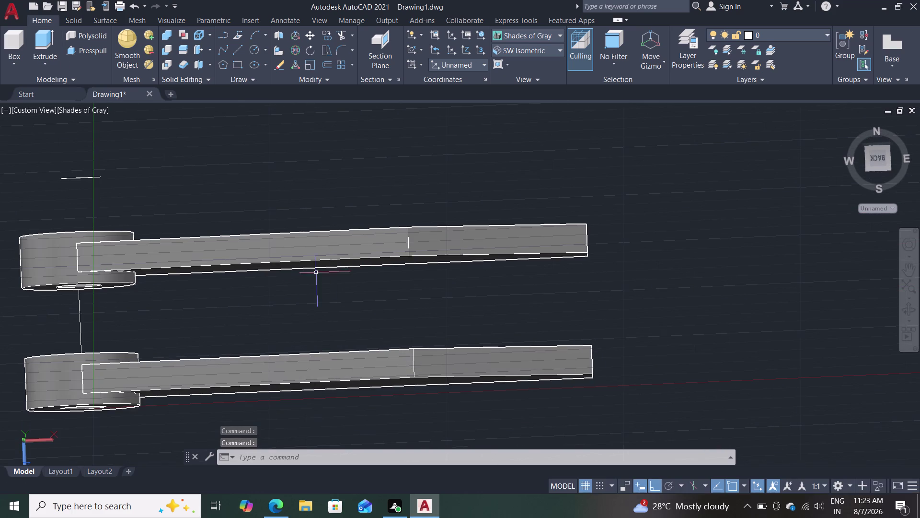
middle_drag(286, 307, 238, 288)
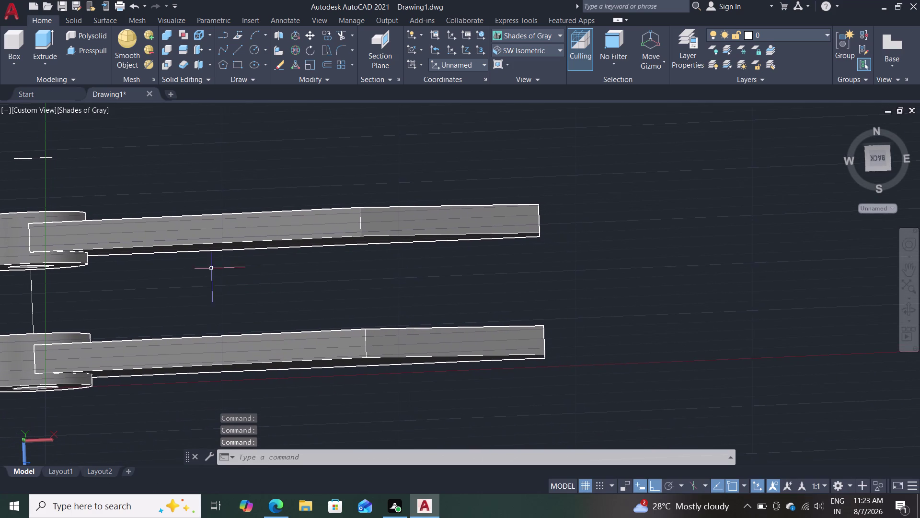
click(48, 157)
key(Delete)
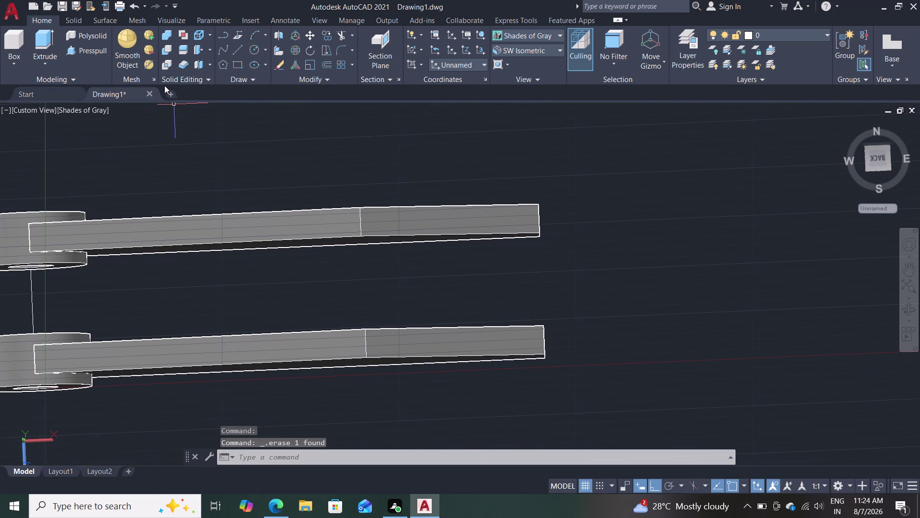
Start a rectangle with a first corner on the upper arm, then cancel it.
text(re)
key(c)
key(Return)
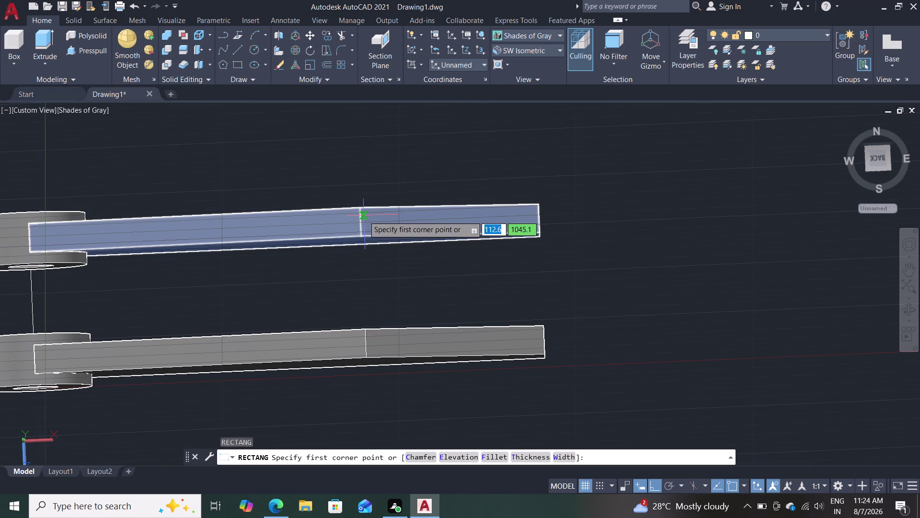
click(537, 238)
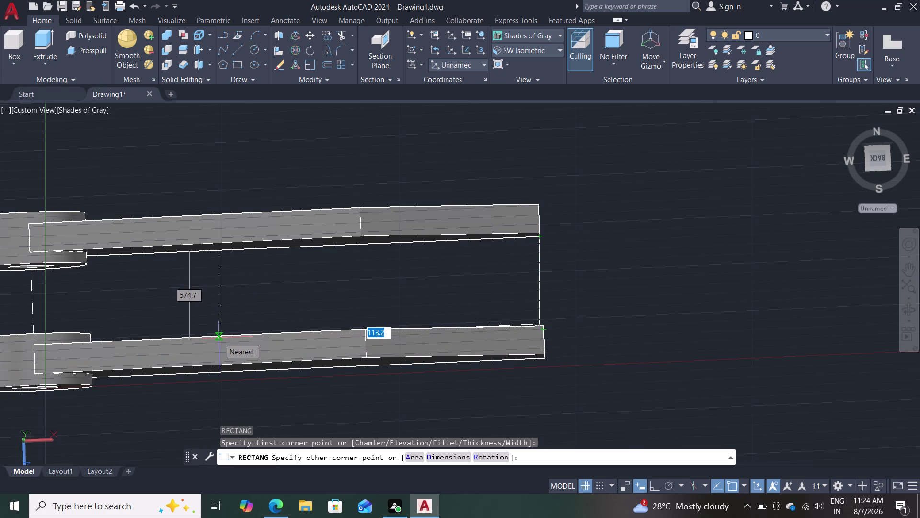
key(Escape)
Open the preset views list on the Home ribbon.
scroll(up, 3)
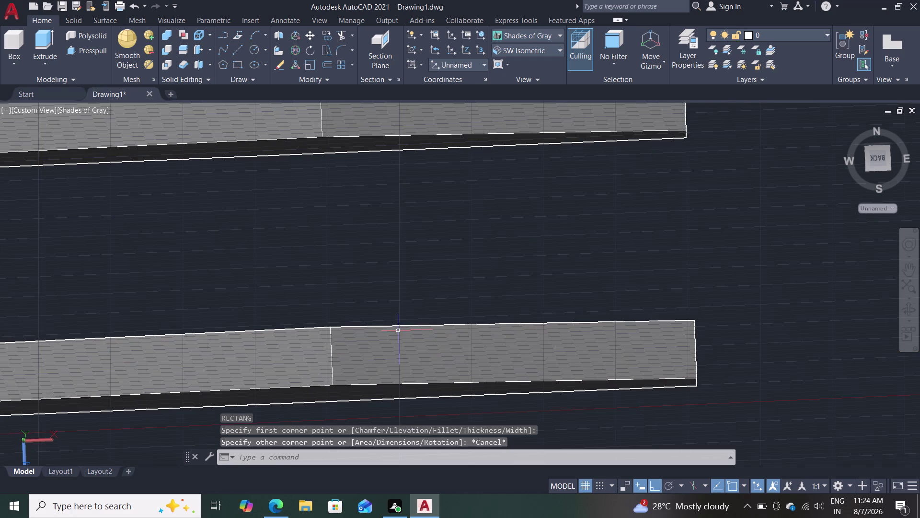
scroll(down, 3)
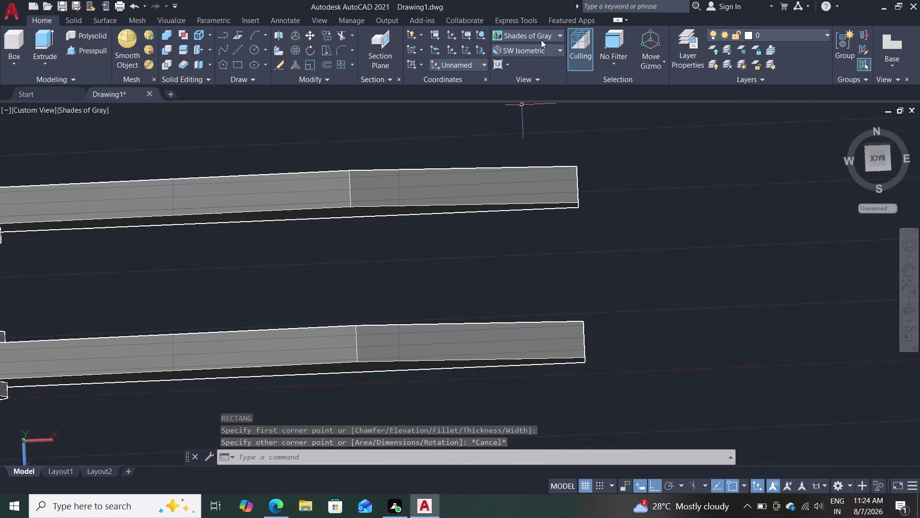
click(544, 52)
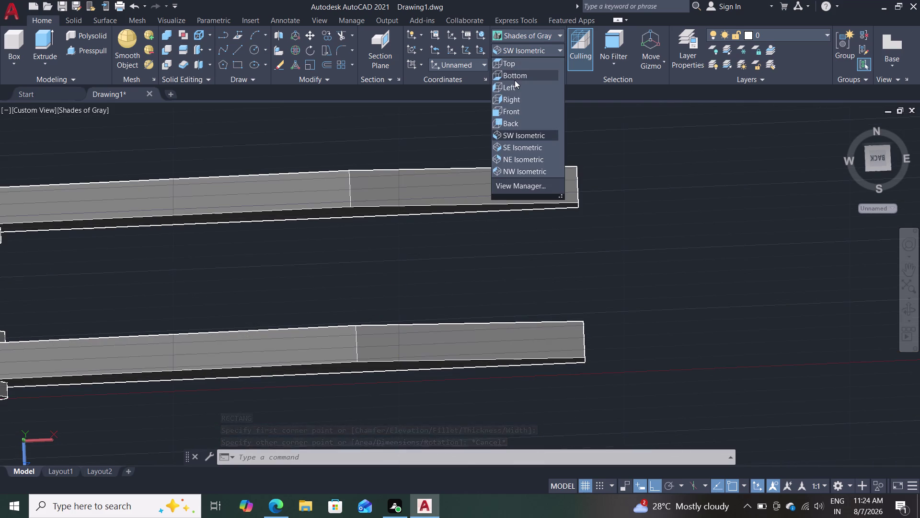
Switch to Top view, reselecting Top after an orbit, and frame both arms.
click(524, 63)
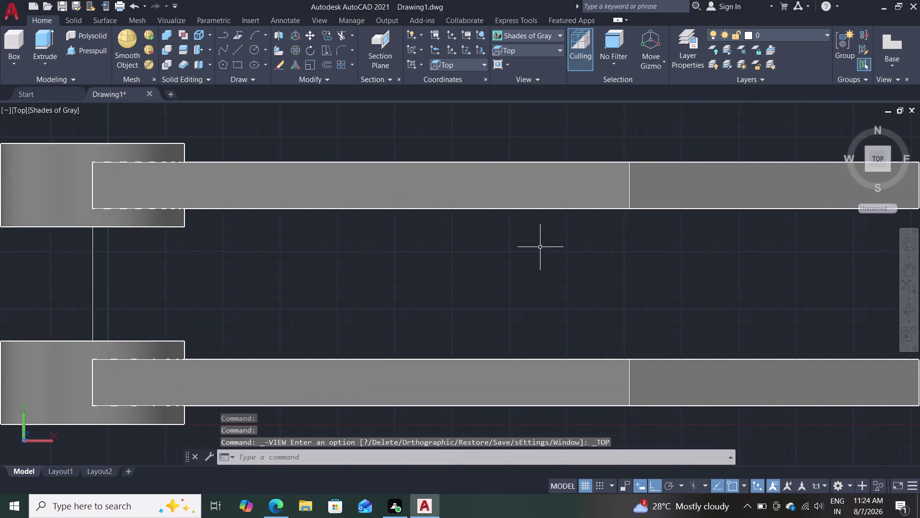
middle_drag(537, 266, 537, 266)
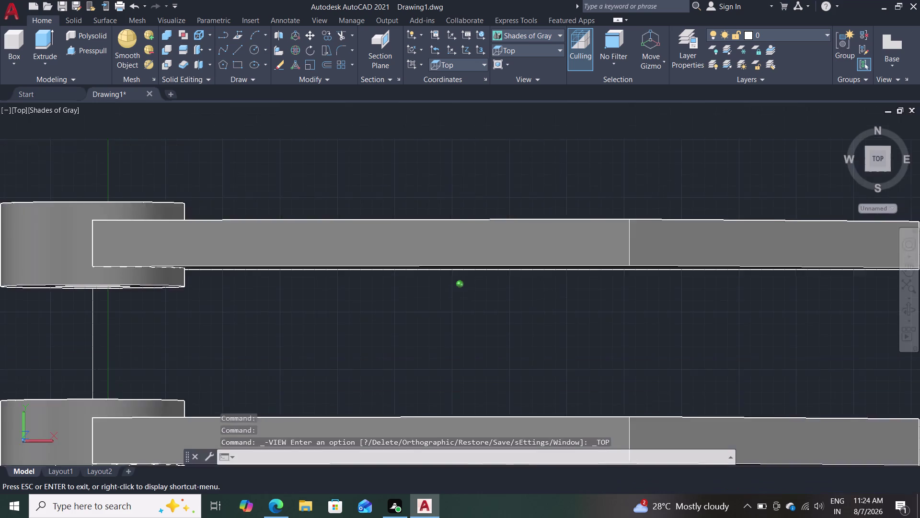
middle_drag(537, 266, 453, 263)
click(559, 49)
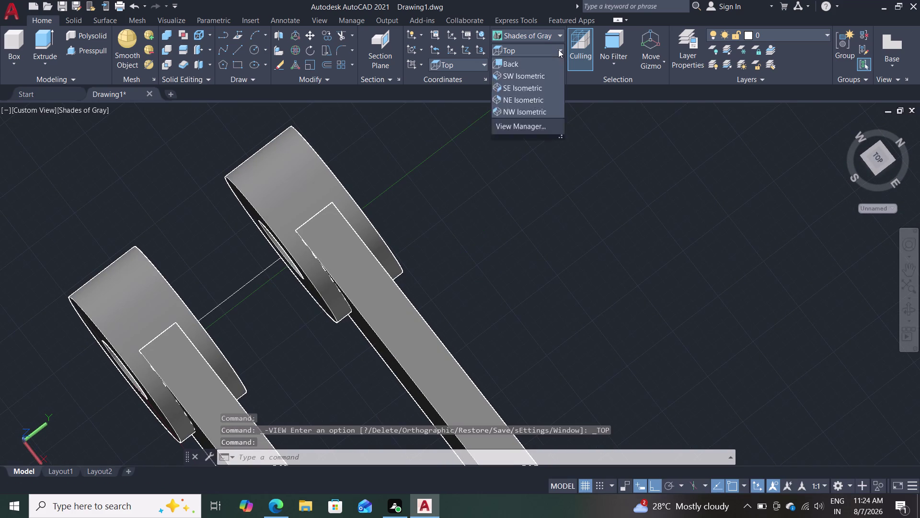
click(530, 60)
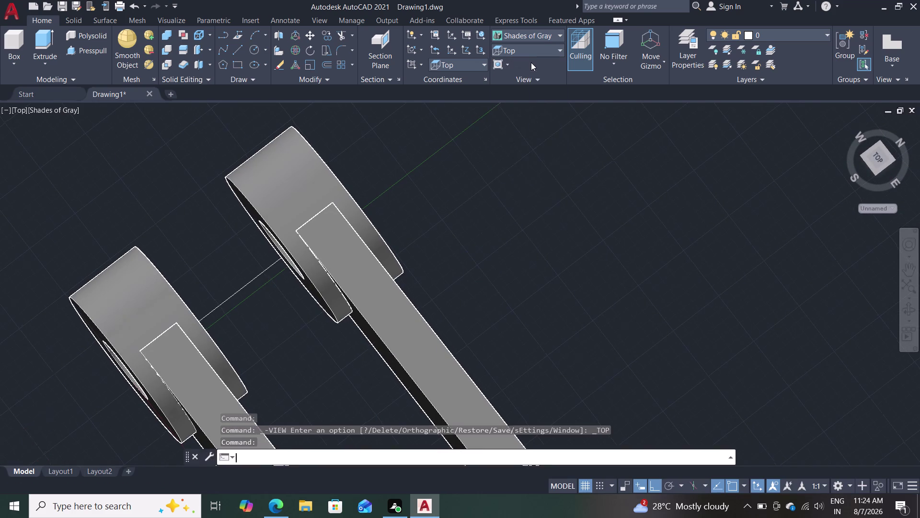
middle_drag(574, 275, 418, 269)
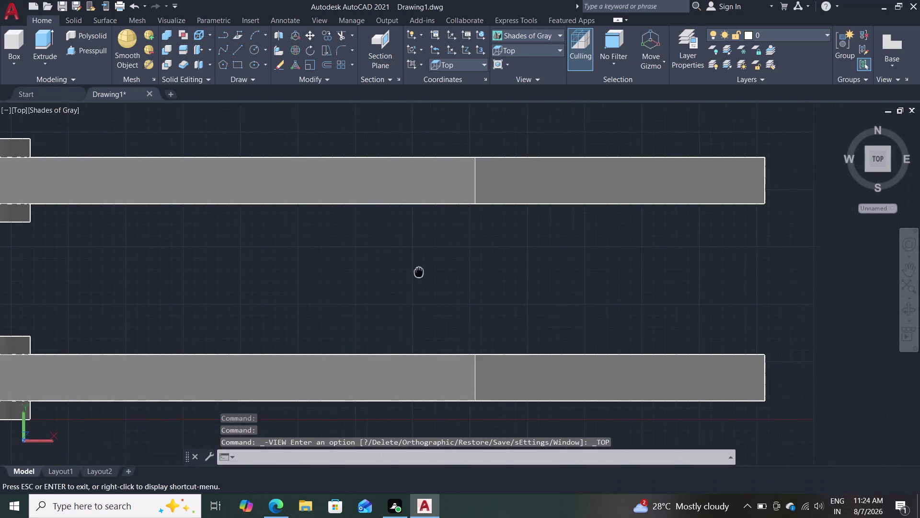
middle_drag(418, 269, 395, 262)
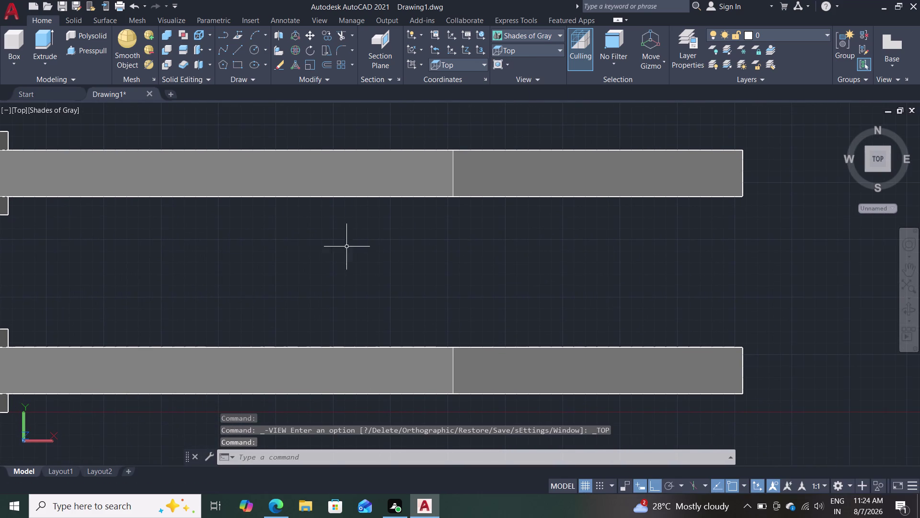
Regenerate the drawing display with REGEN.
key(r)
key(e)
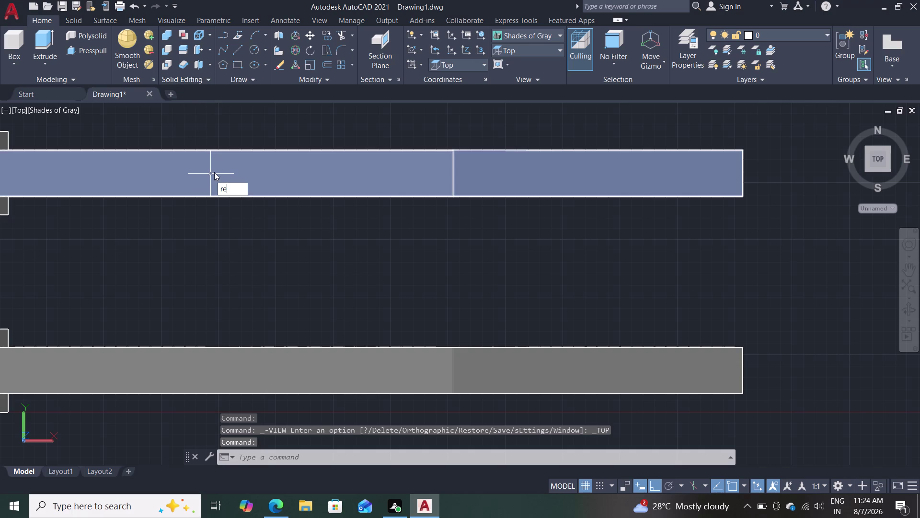
key(Return)
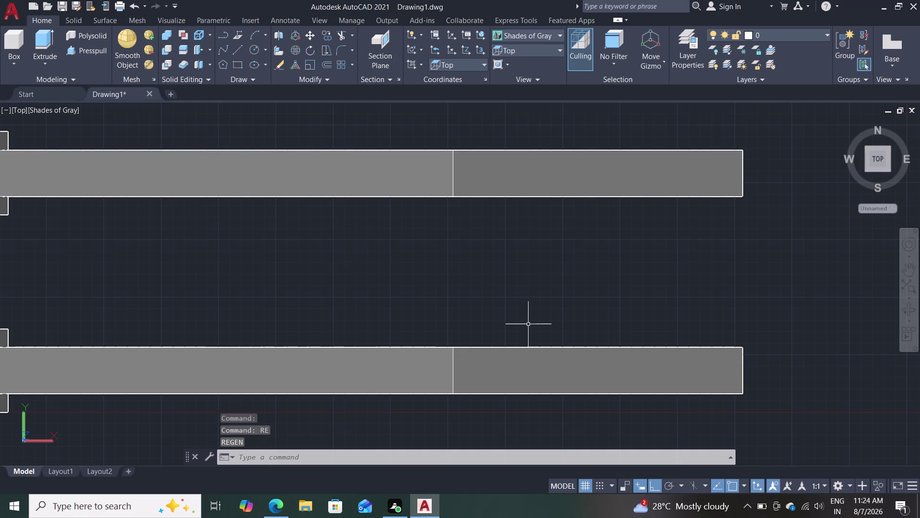